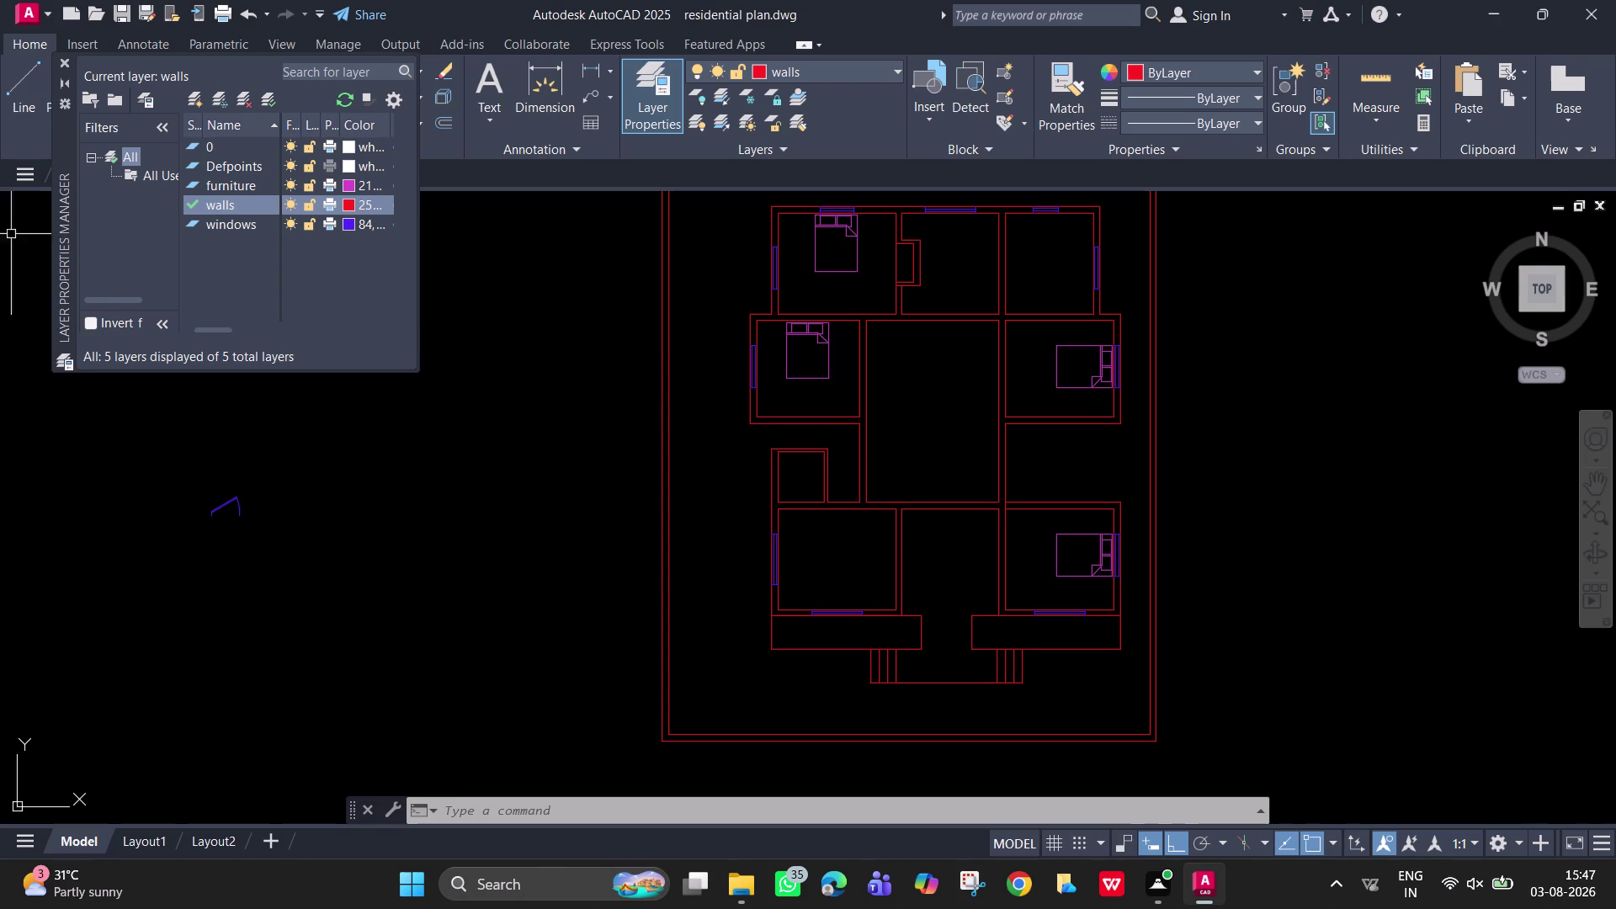
Zoom out, close the Layer Properties Manager, and pick the loose dining table block.
scroll(down, 3)
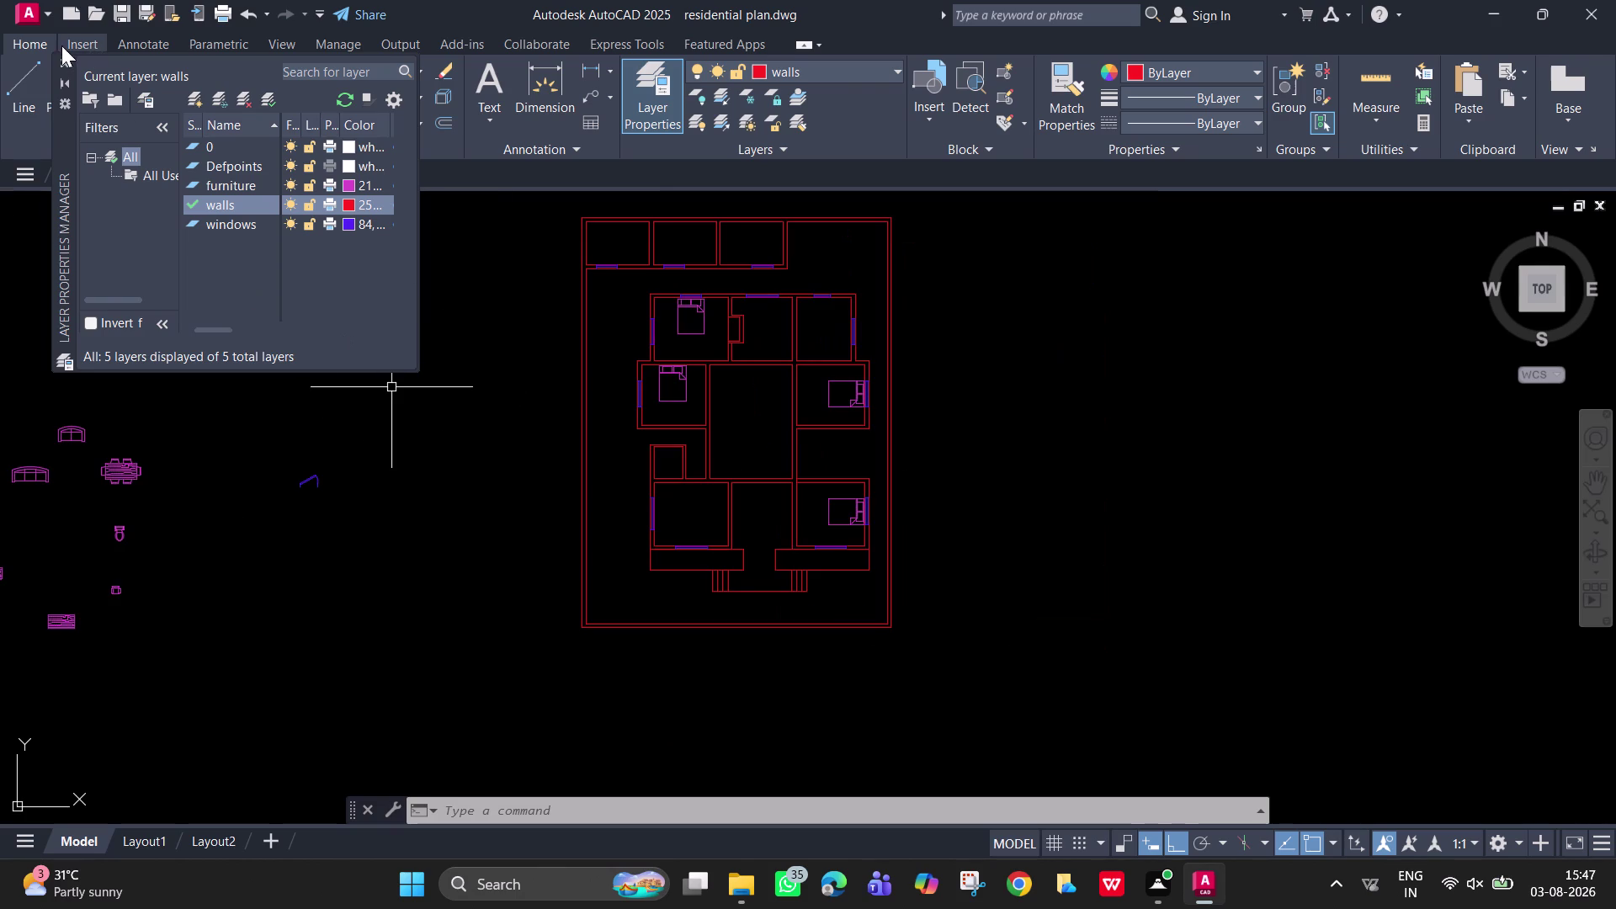
click(64, 62)
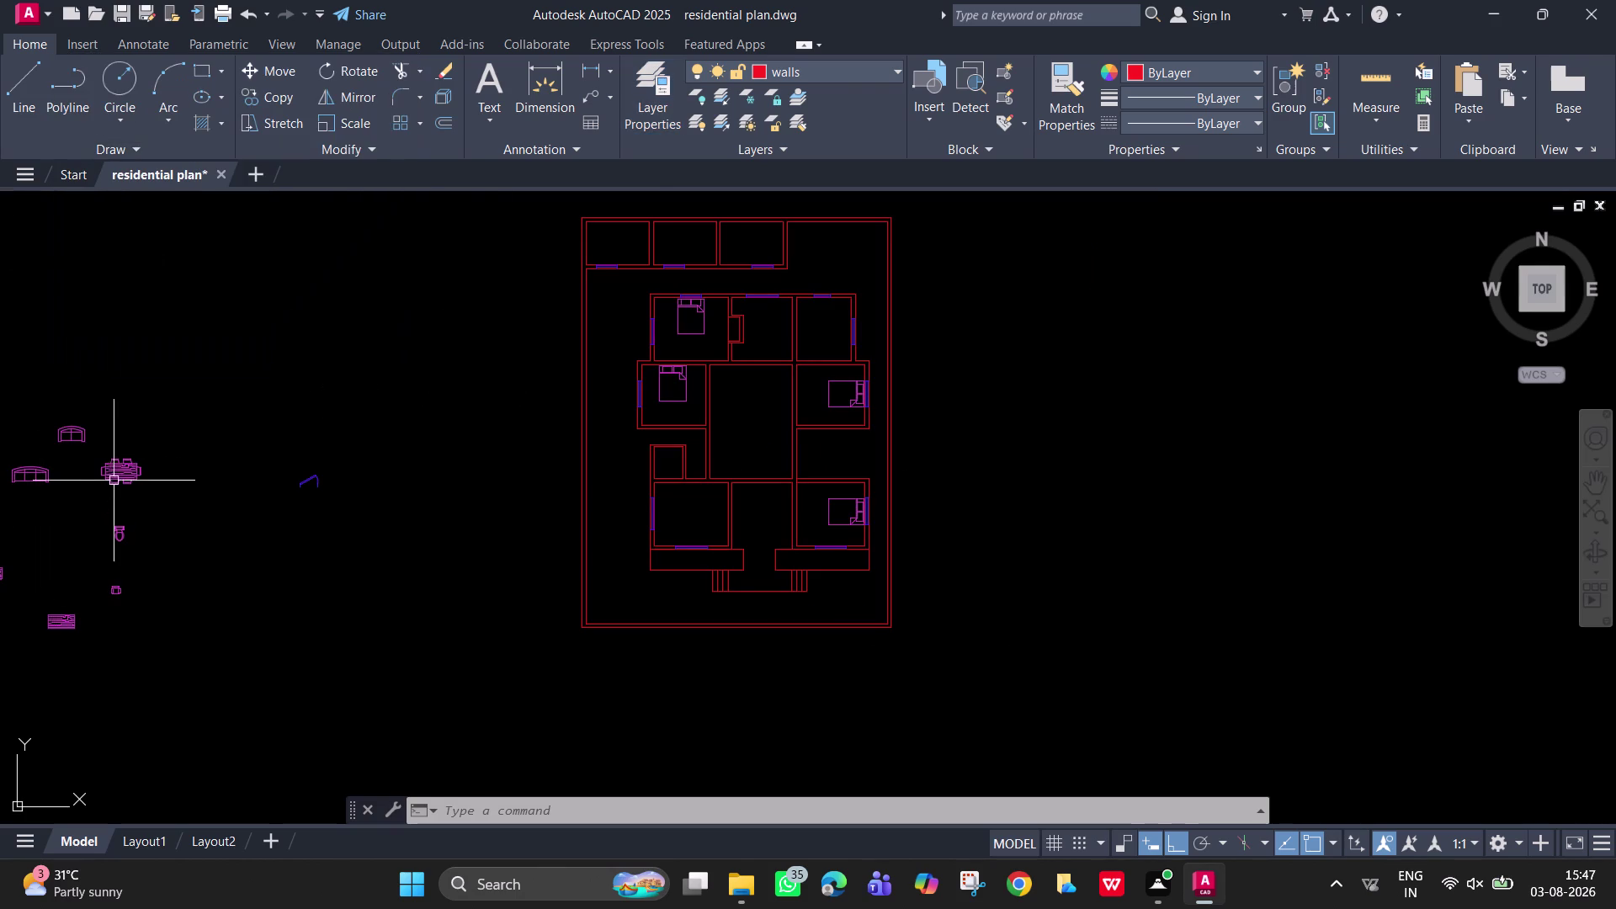
click(118, 481)
Move the dining table block into the upper middle room with Ortho turned off.
key(n)
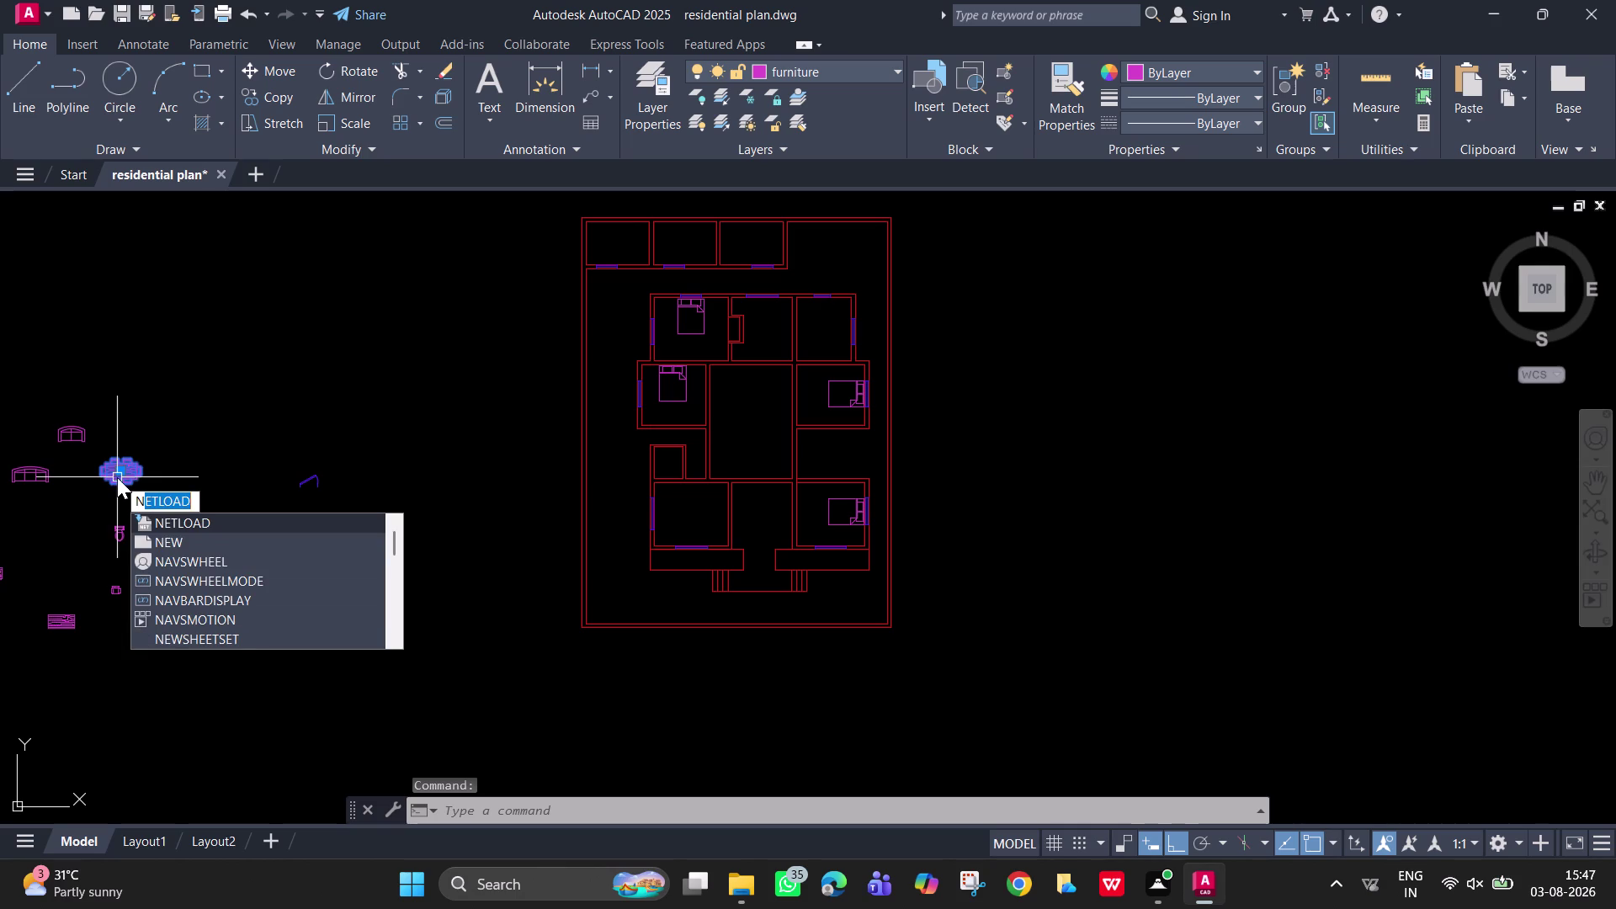
key(BackSpace)
key(BackSpace)
key(BackSpace)
text(m)
key(space)
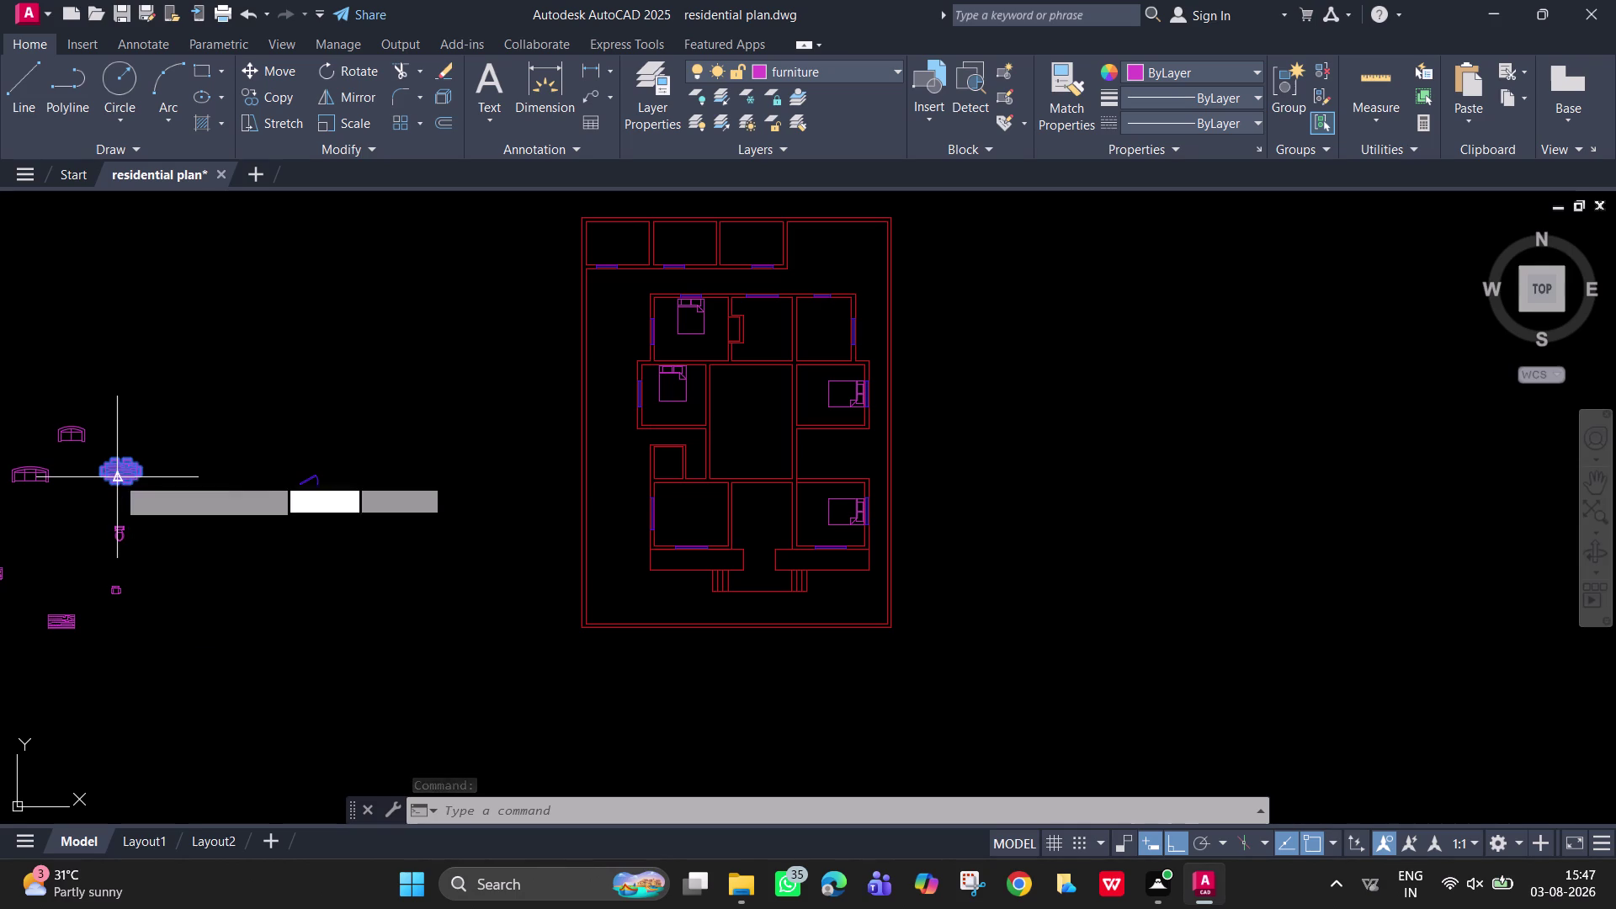
click(117, 478)
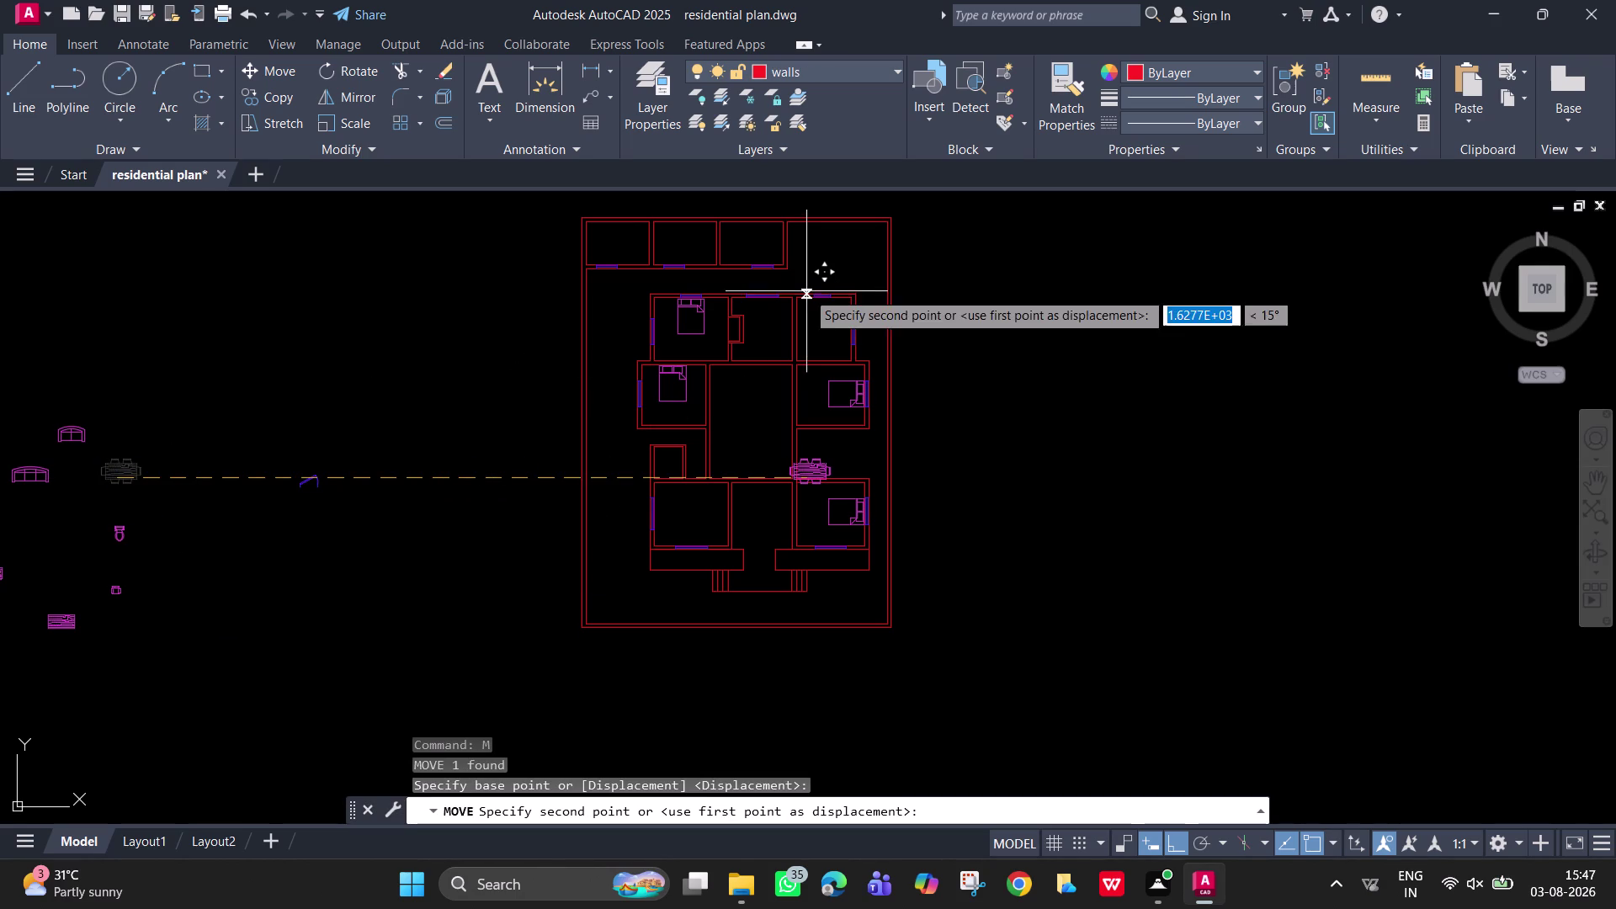
click(819, 479)
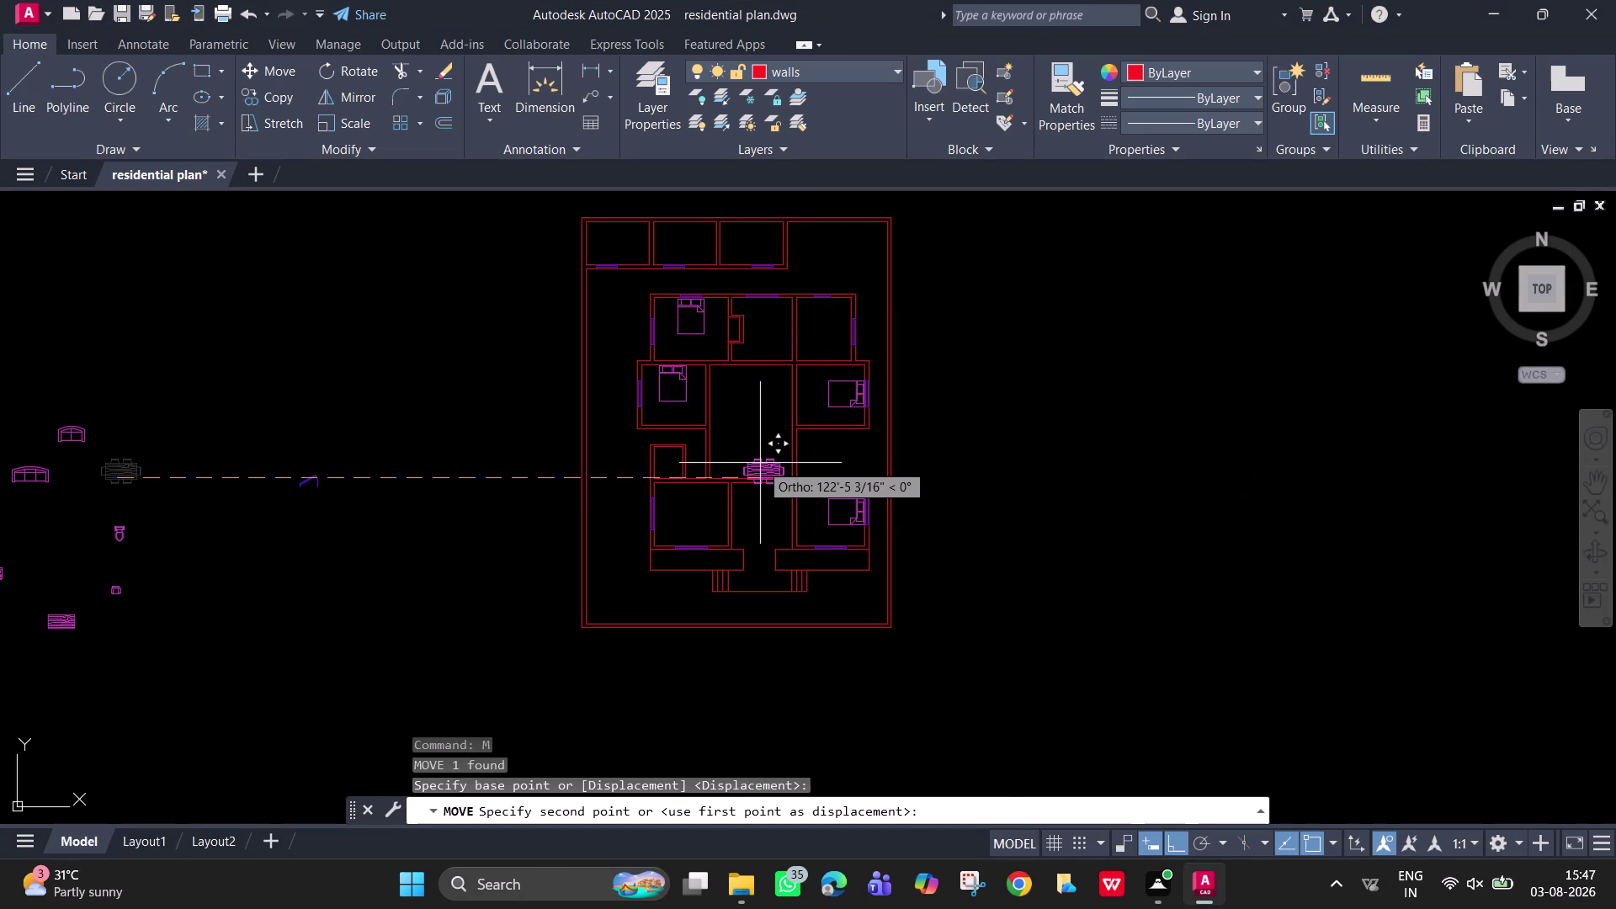
key(F8)
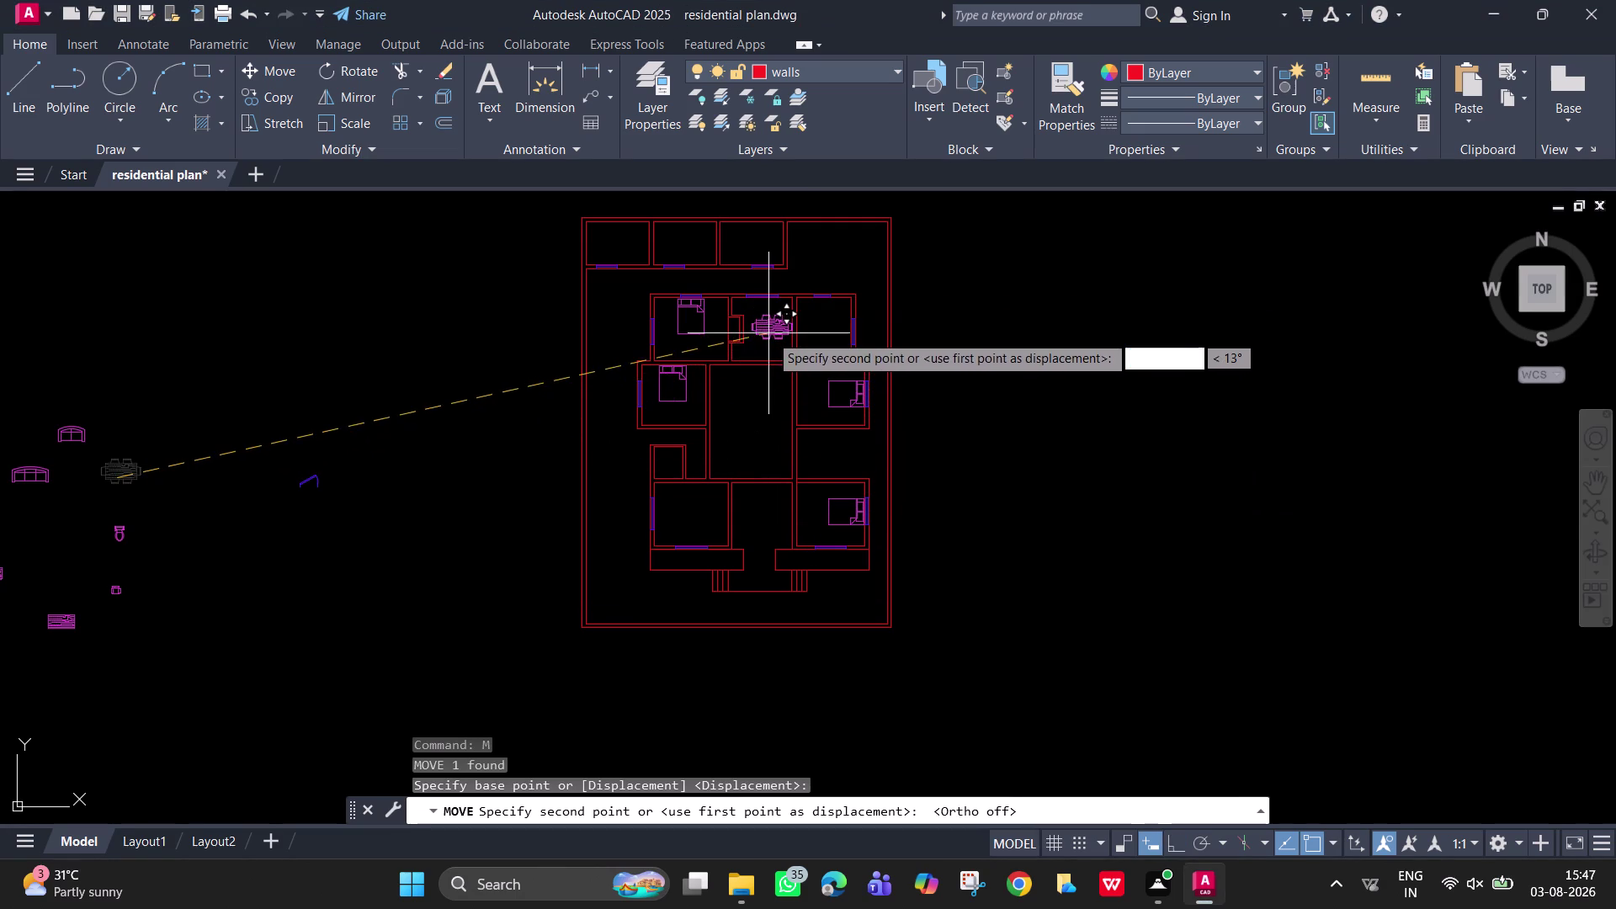
scroll(up, 3)
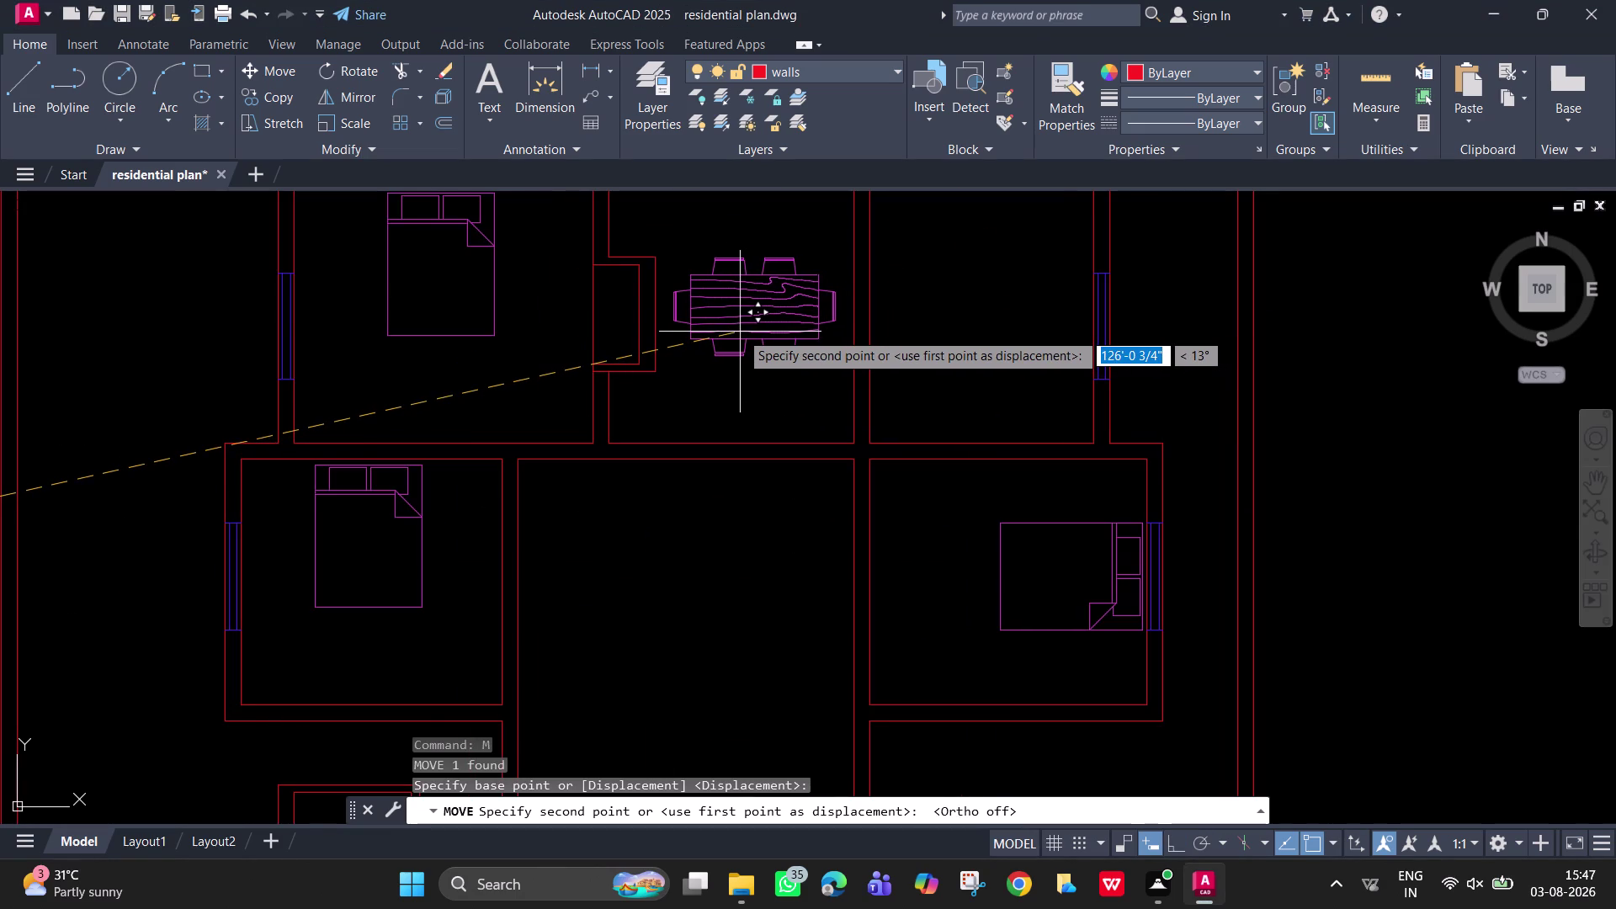
middle_drag(736, 303, 705, 401)
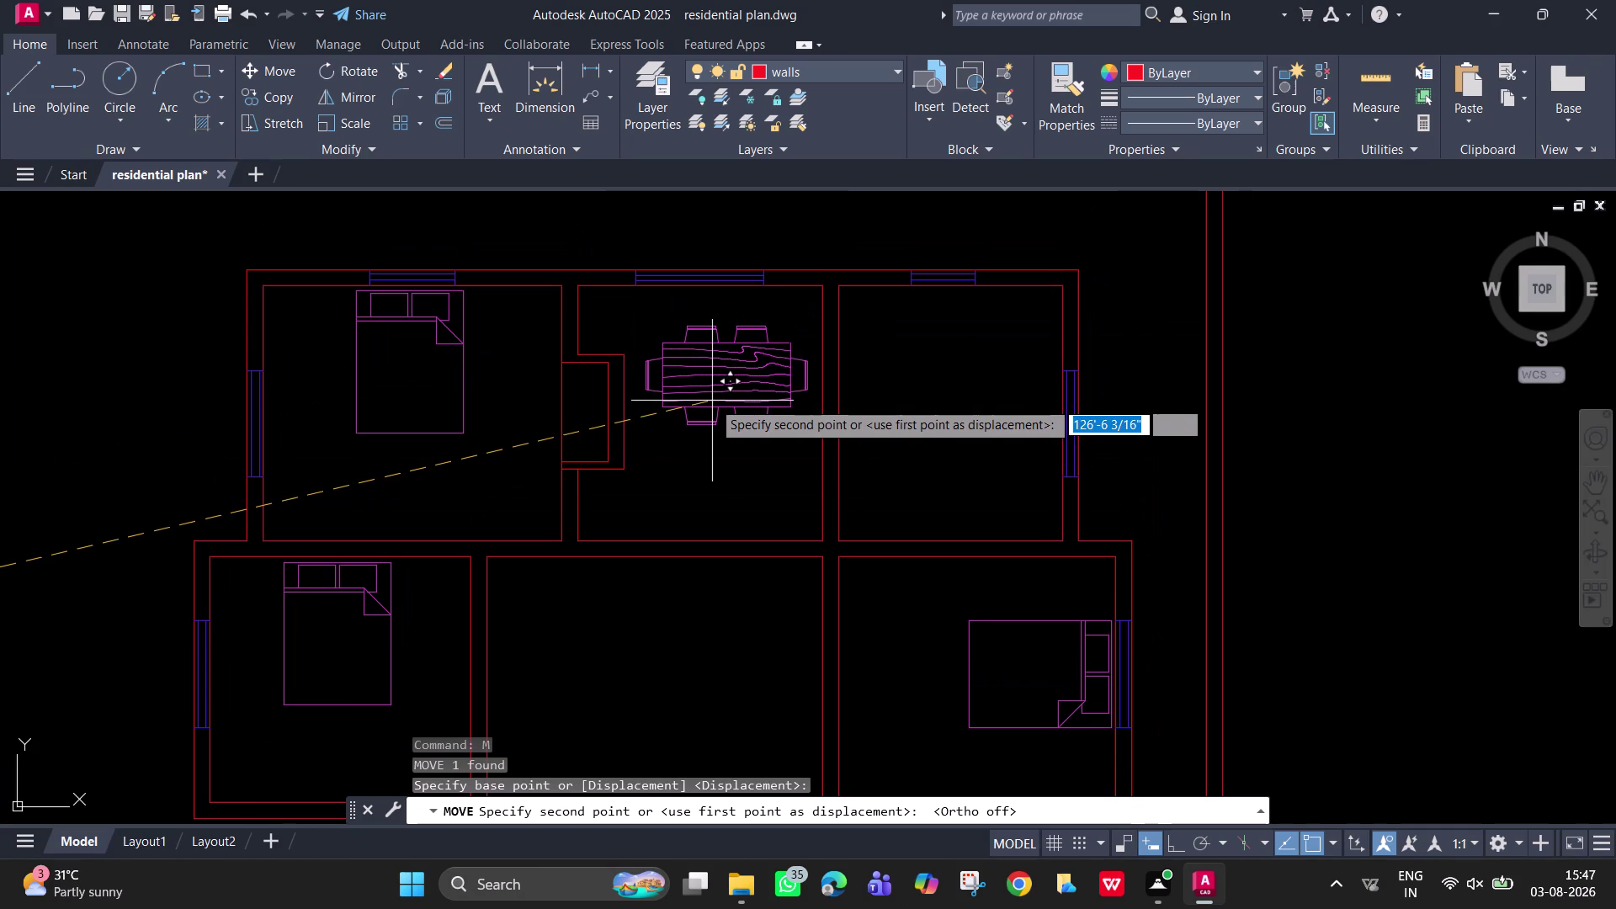
click(710, 397)
Start the SC scale command on the dining table.
key(s)
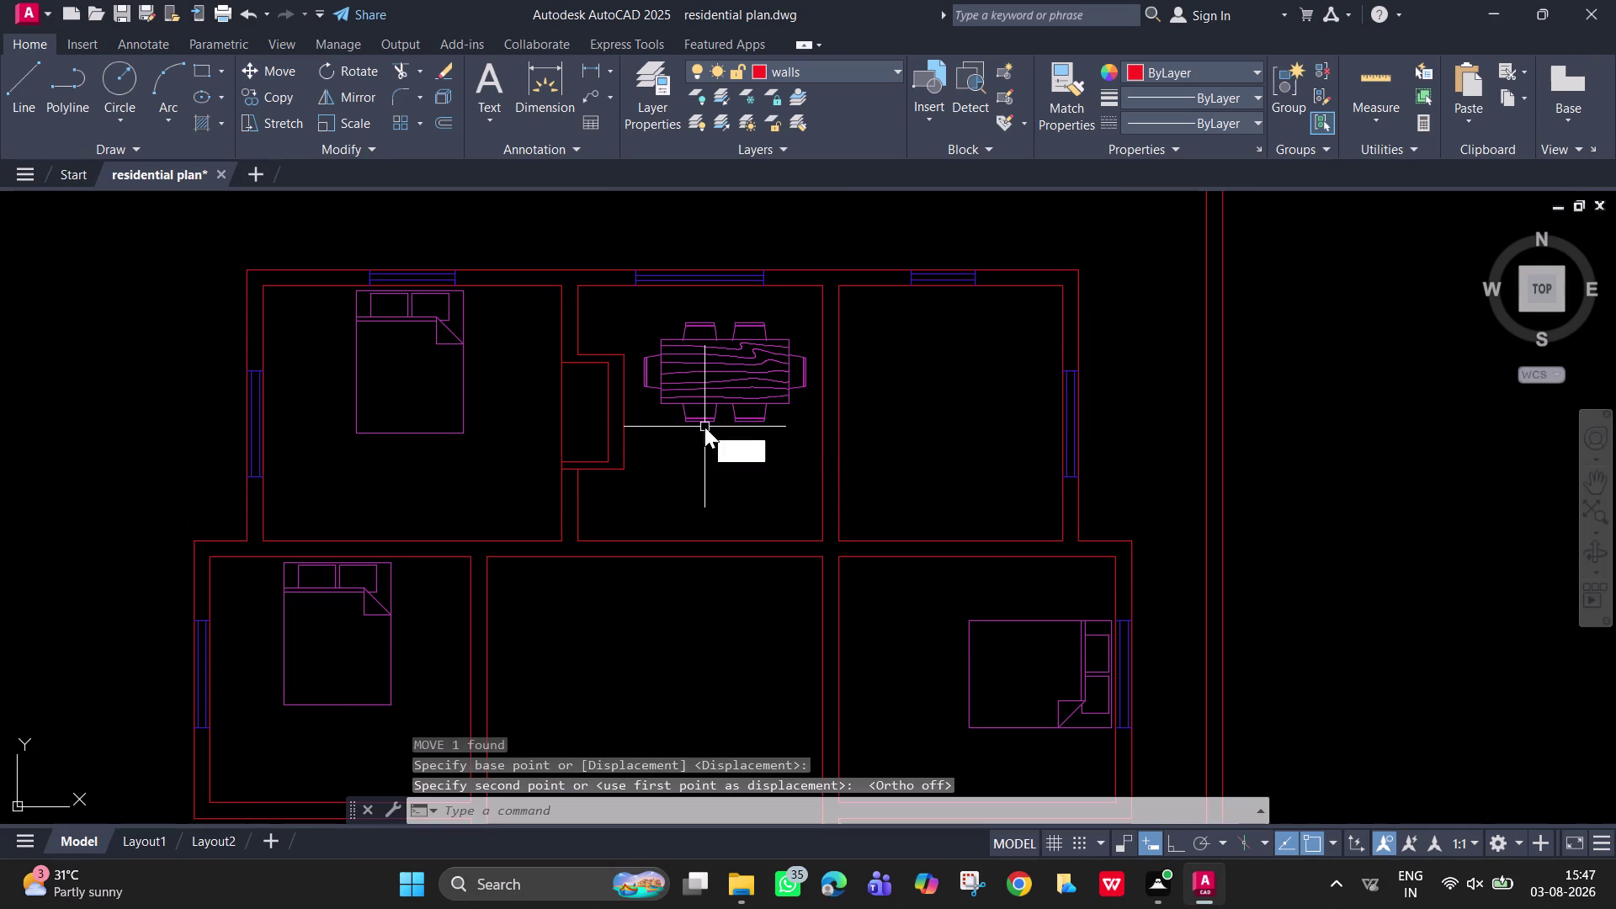
text(c)
key(space)
click(694, 395)
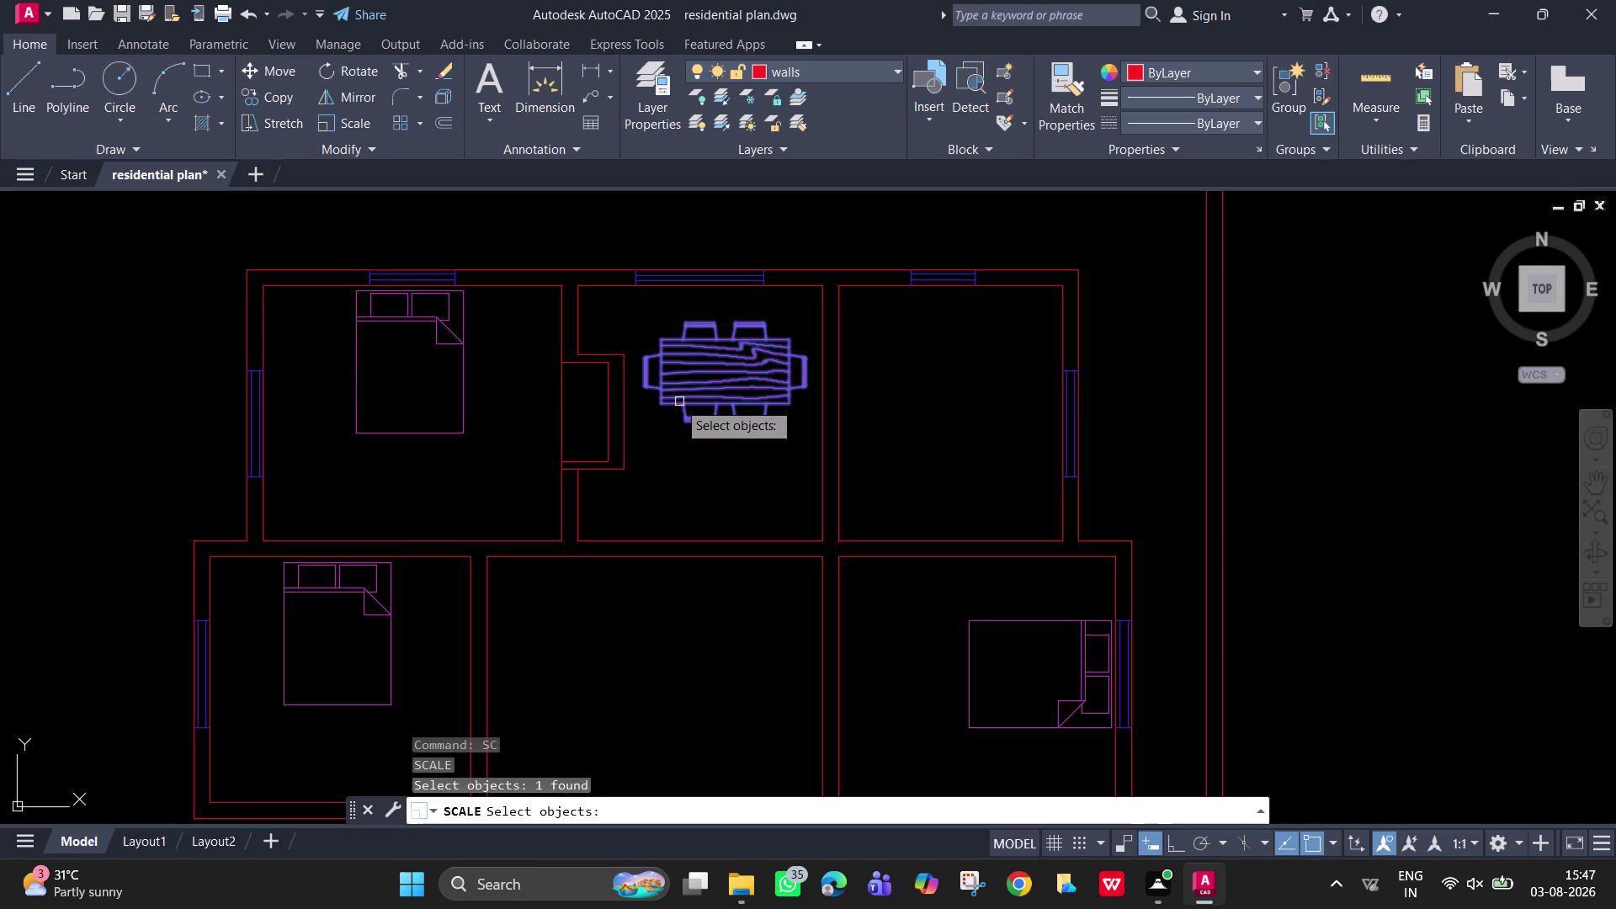
Scale the dining table down about its center.
key(space)
click(669, 407)
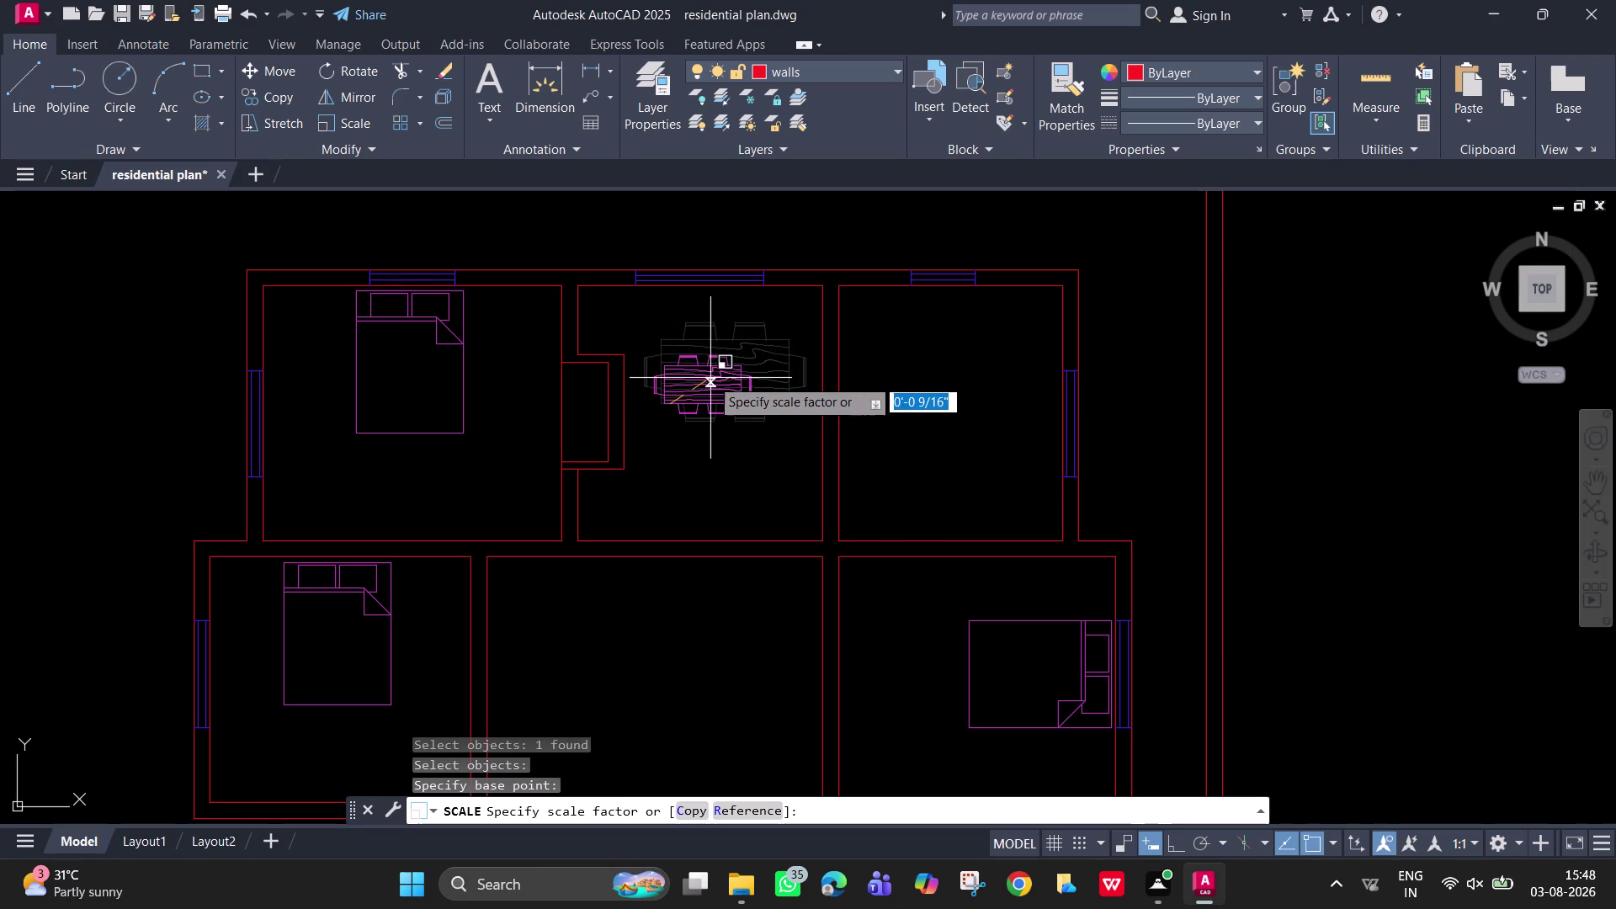
click(727, 378)
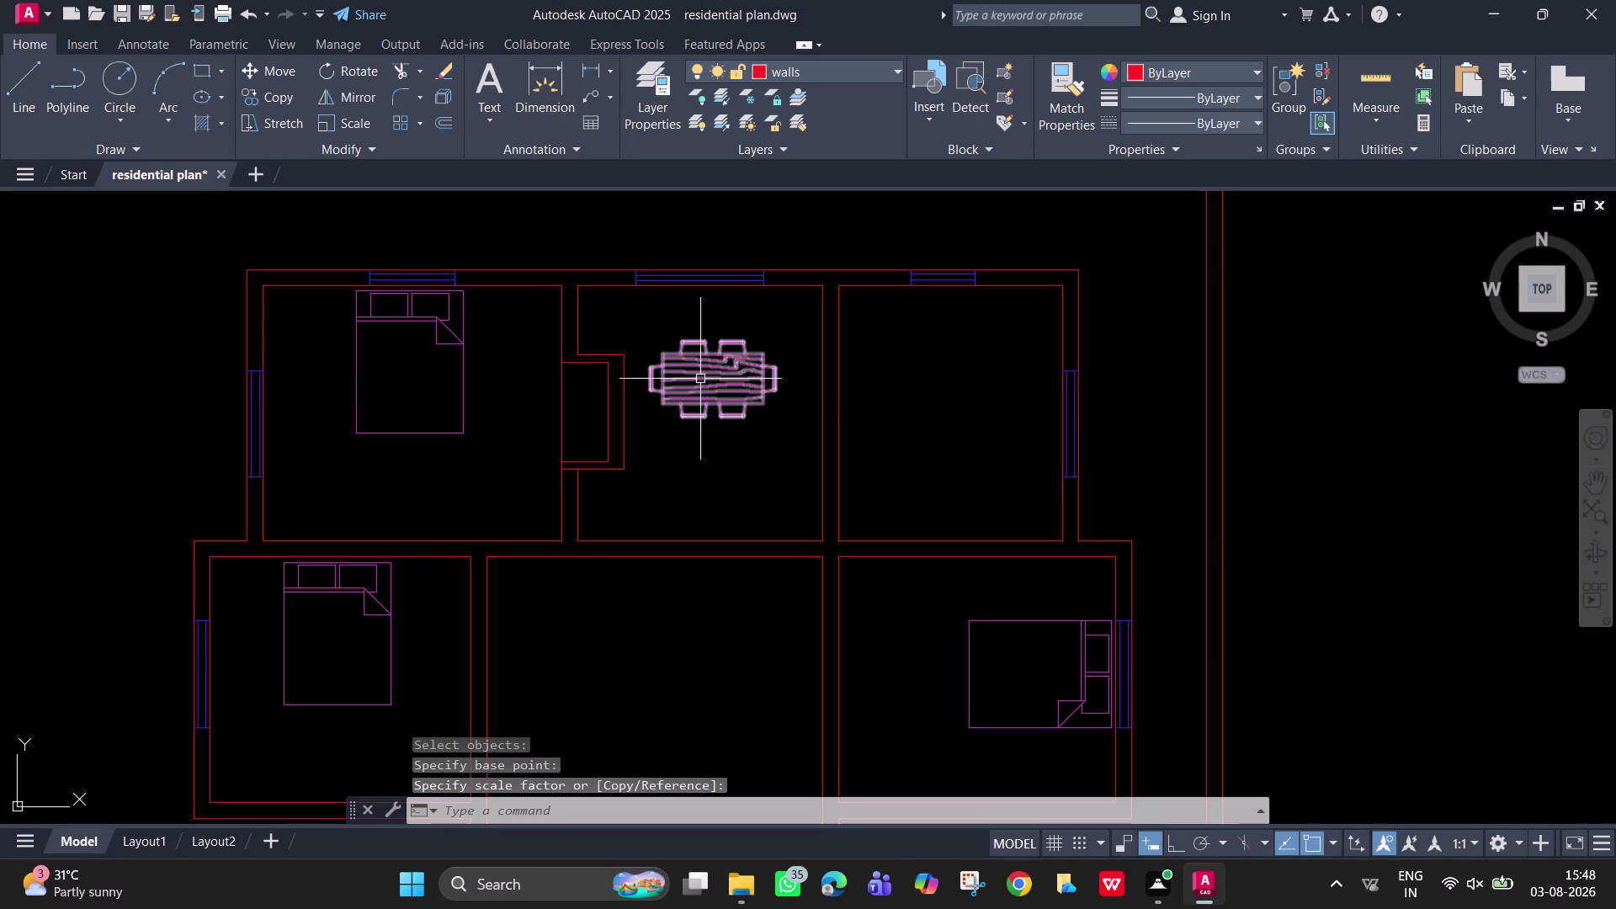
Move the resized table to its final spot, then pan toward the loose furniture.
click(702, 378)
text(m)
key(space)
click(702, 379)
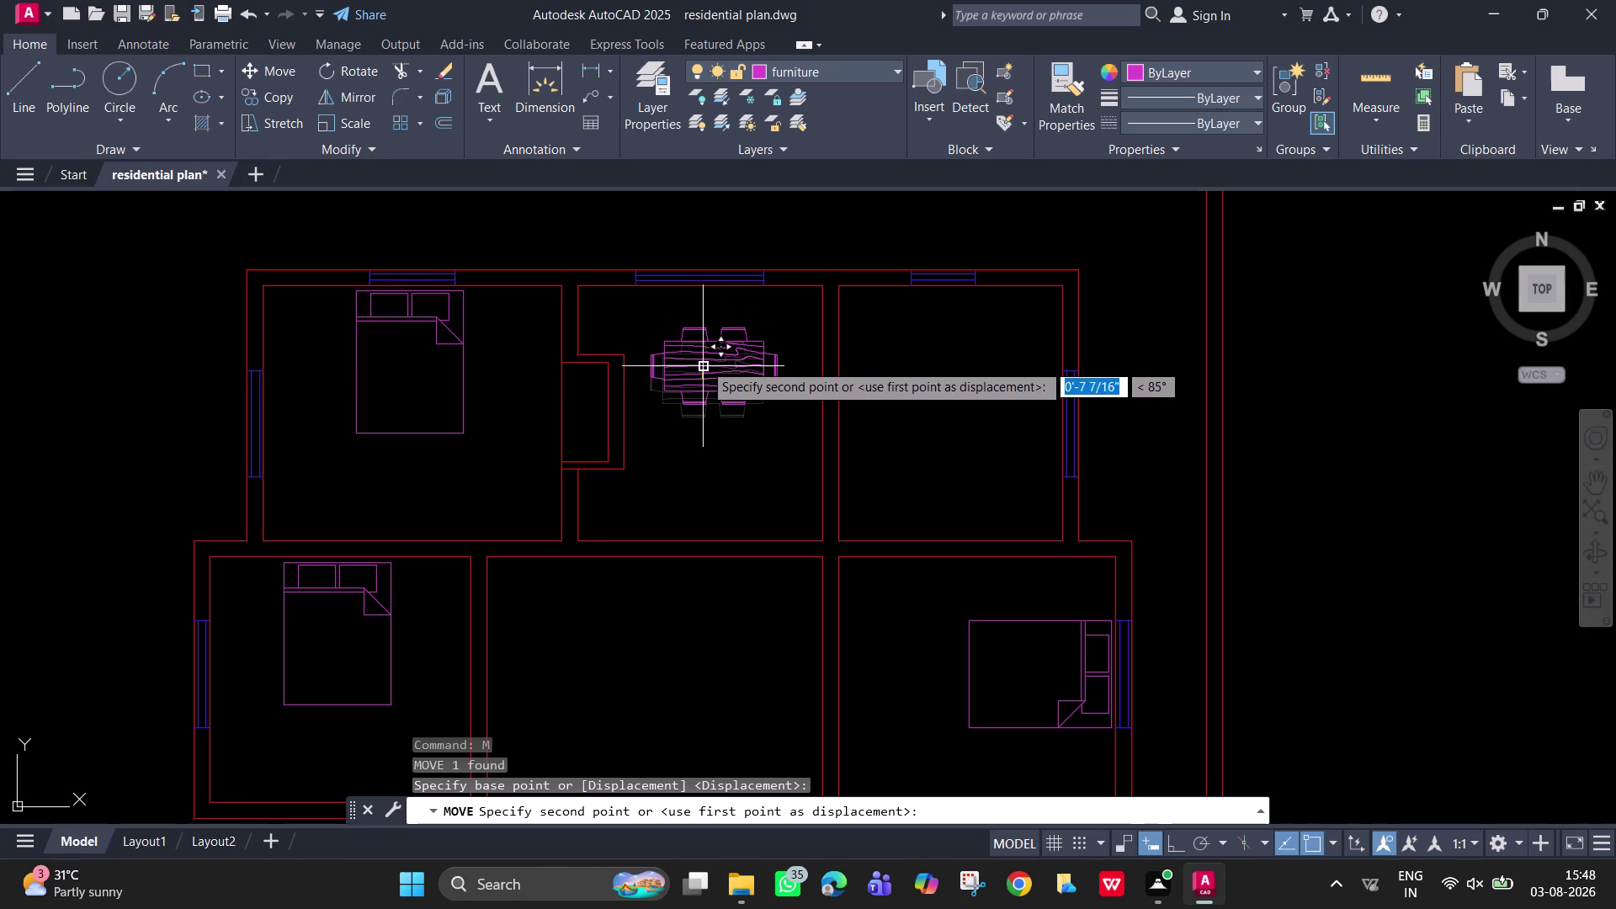
click(704, 362)
scroll(down, 3)
middle_drag(685, 476, 678, 349)
scroll(down, 3)
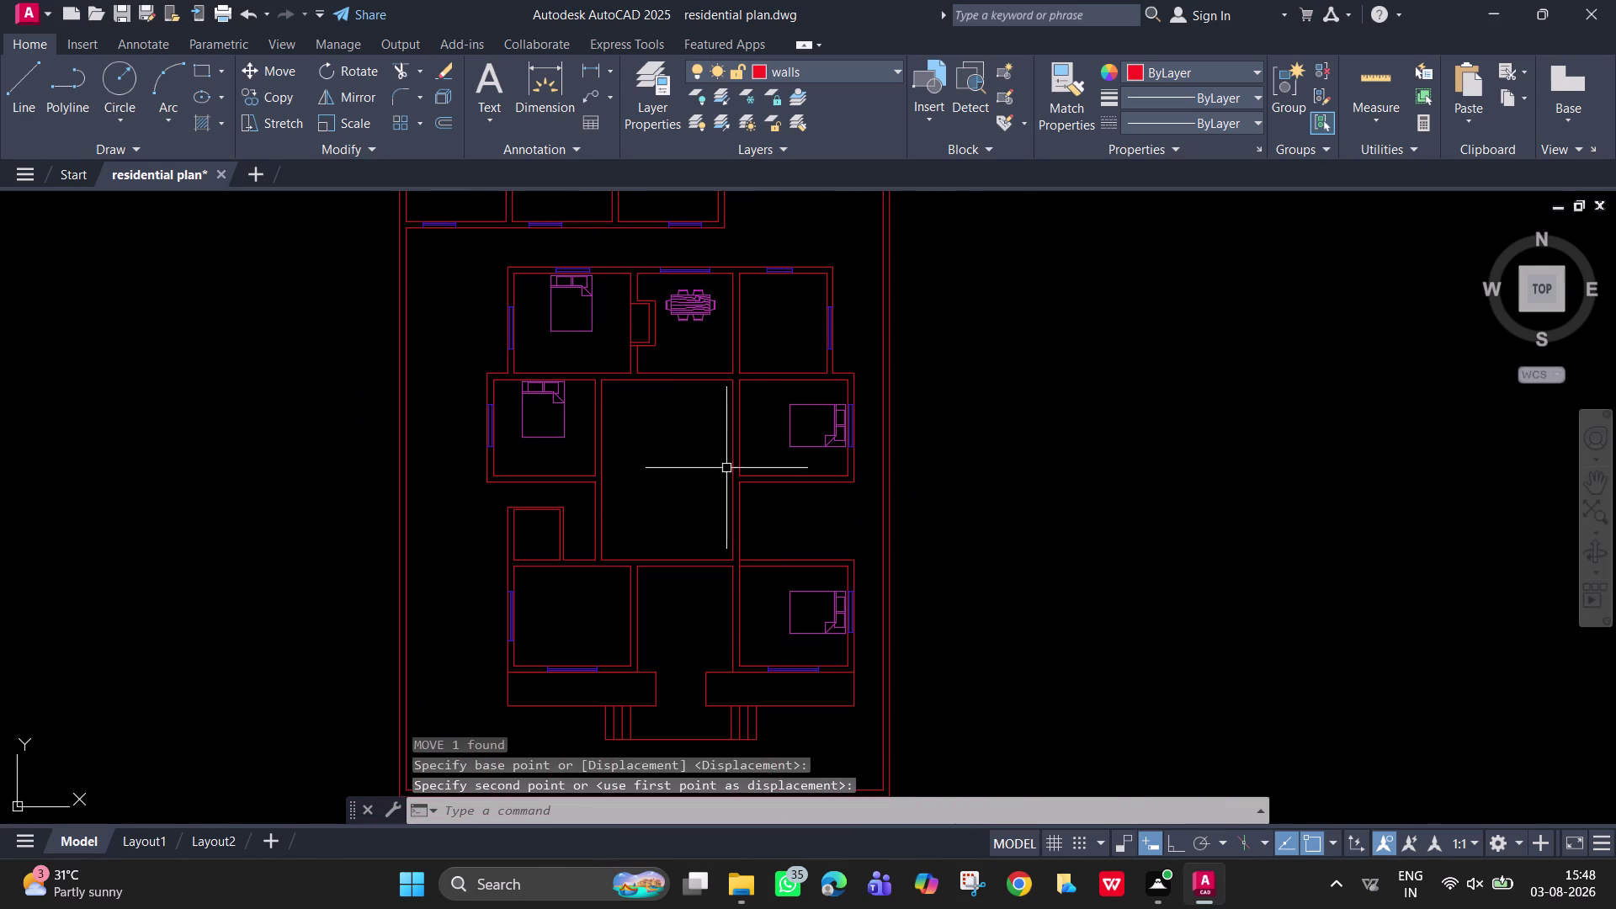
key(Escape)
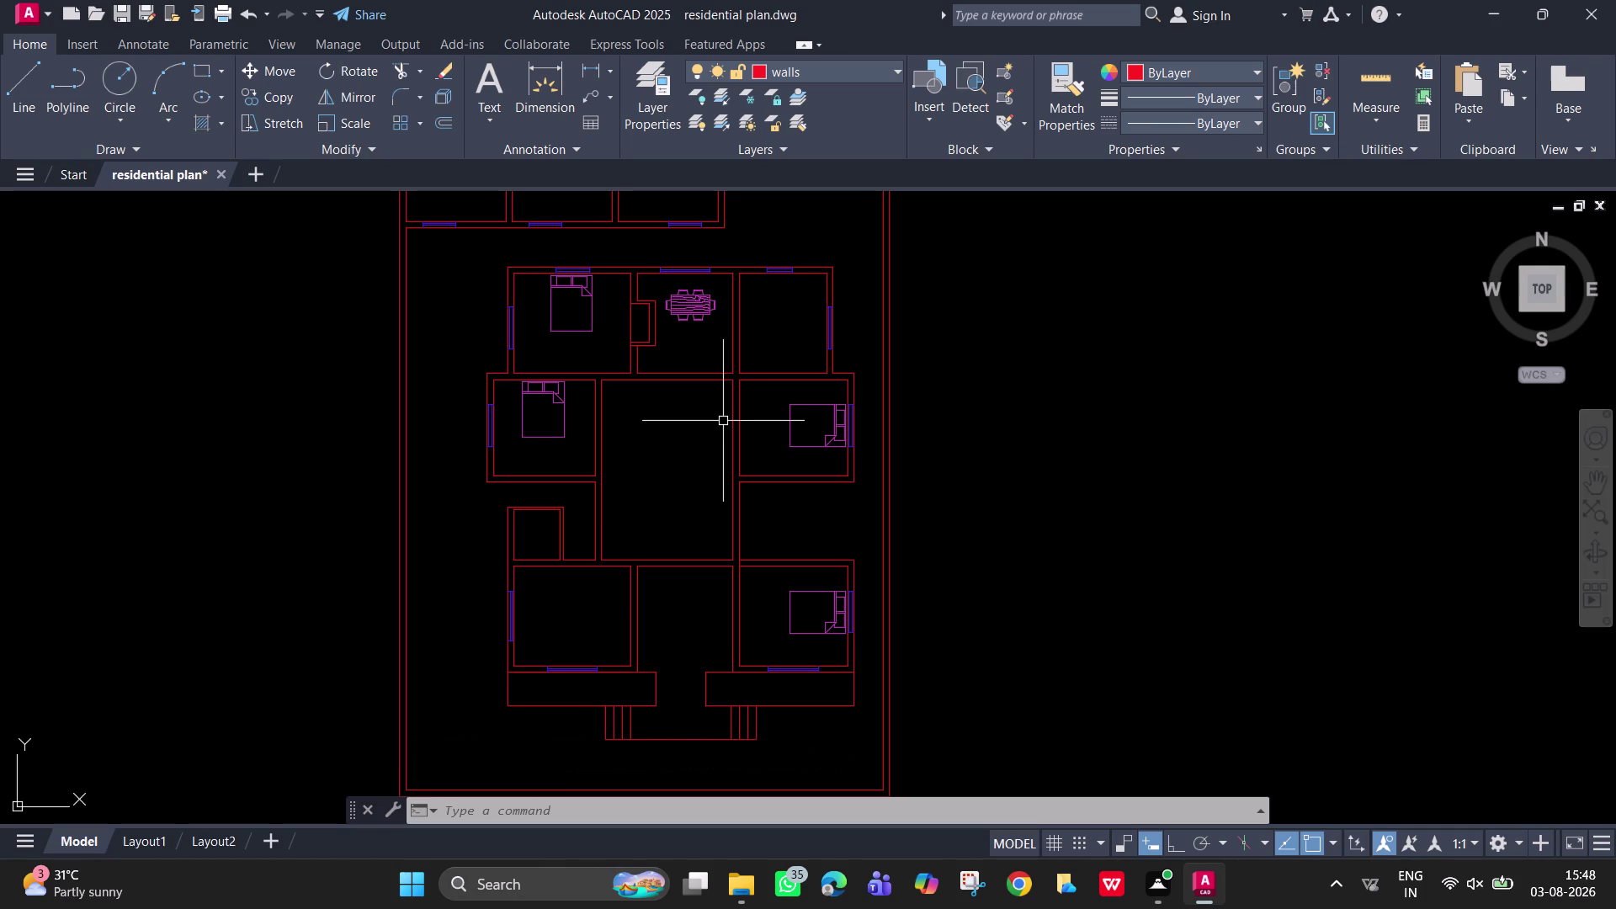
middle_drag(659, 425, 1186, 467)
scroll(down, 3)
middle_drag(299, 706, 363, 596)
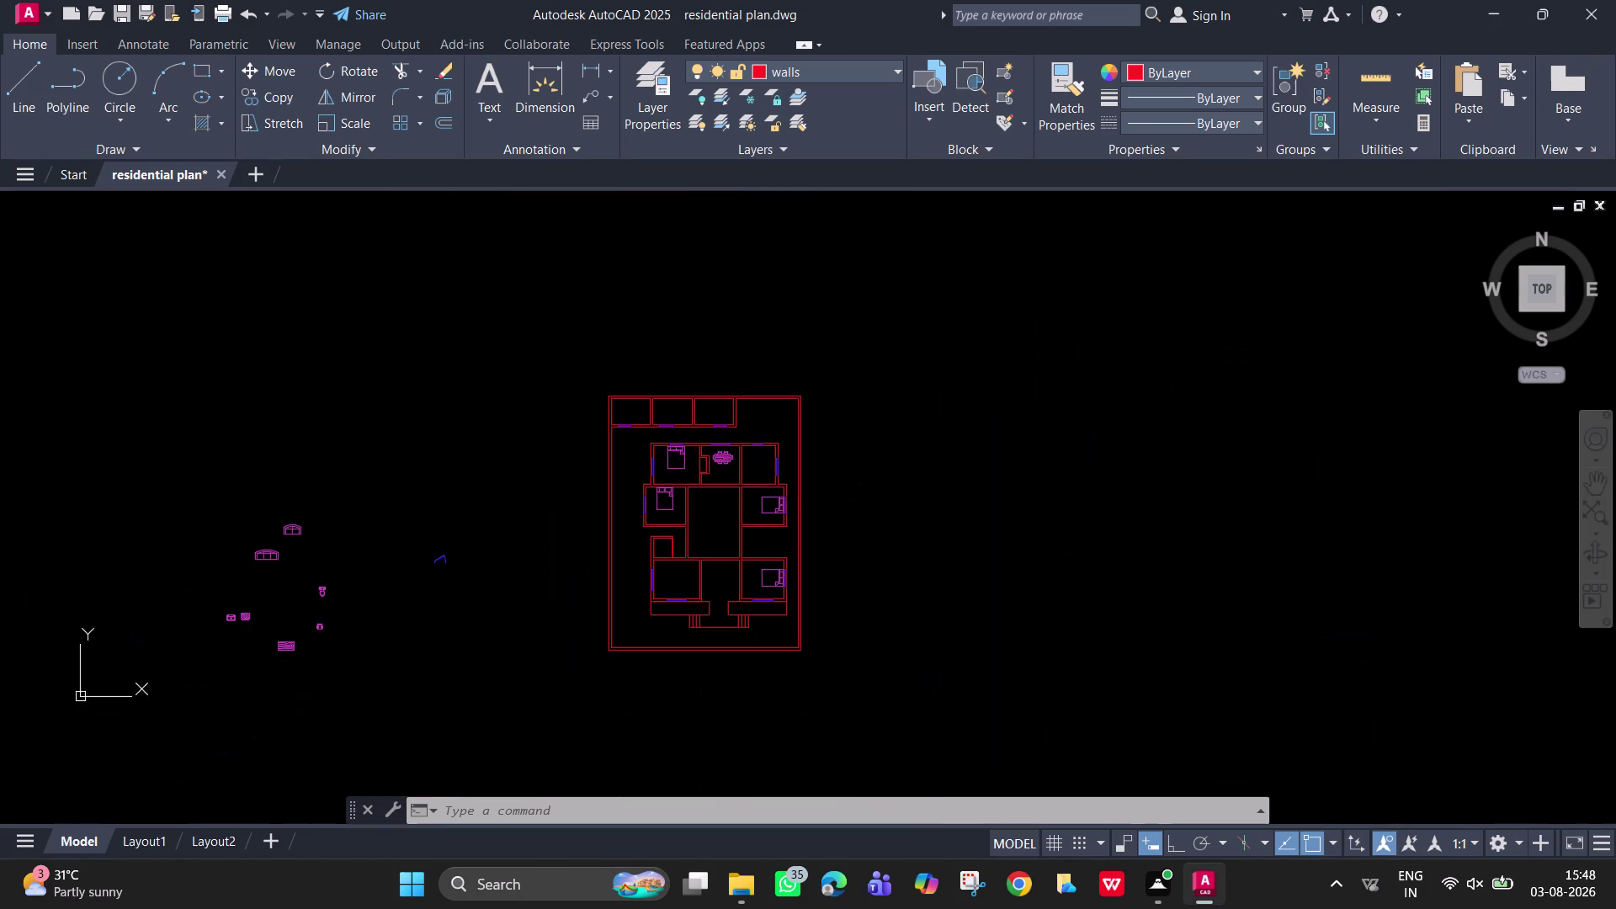
Window-select the curved-back sofa block among the loose furniture.
scroll(up, 3)
drag(289, 586, 273, 565)
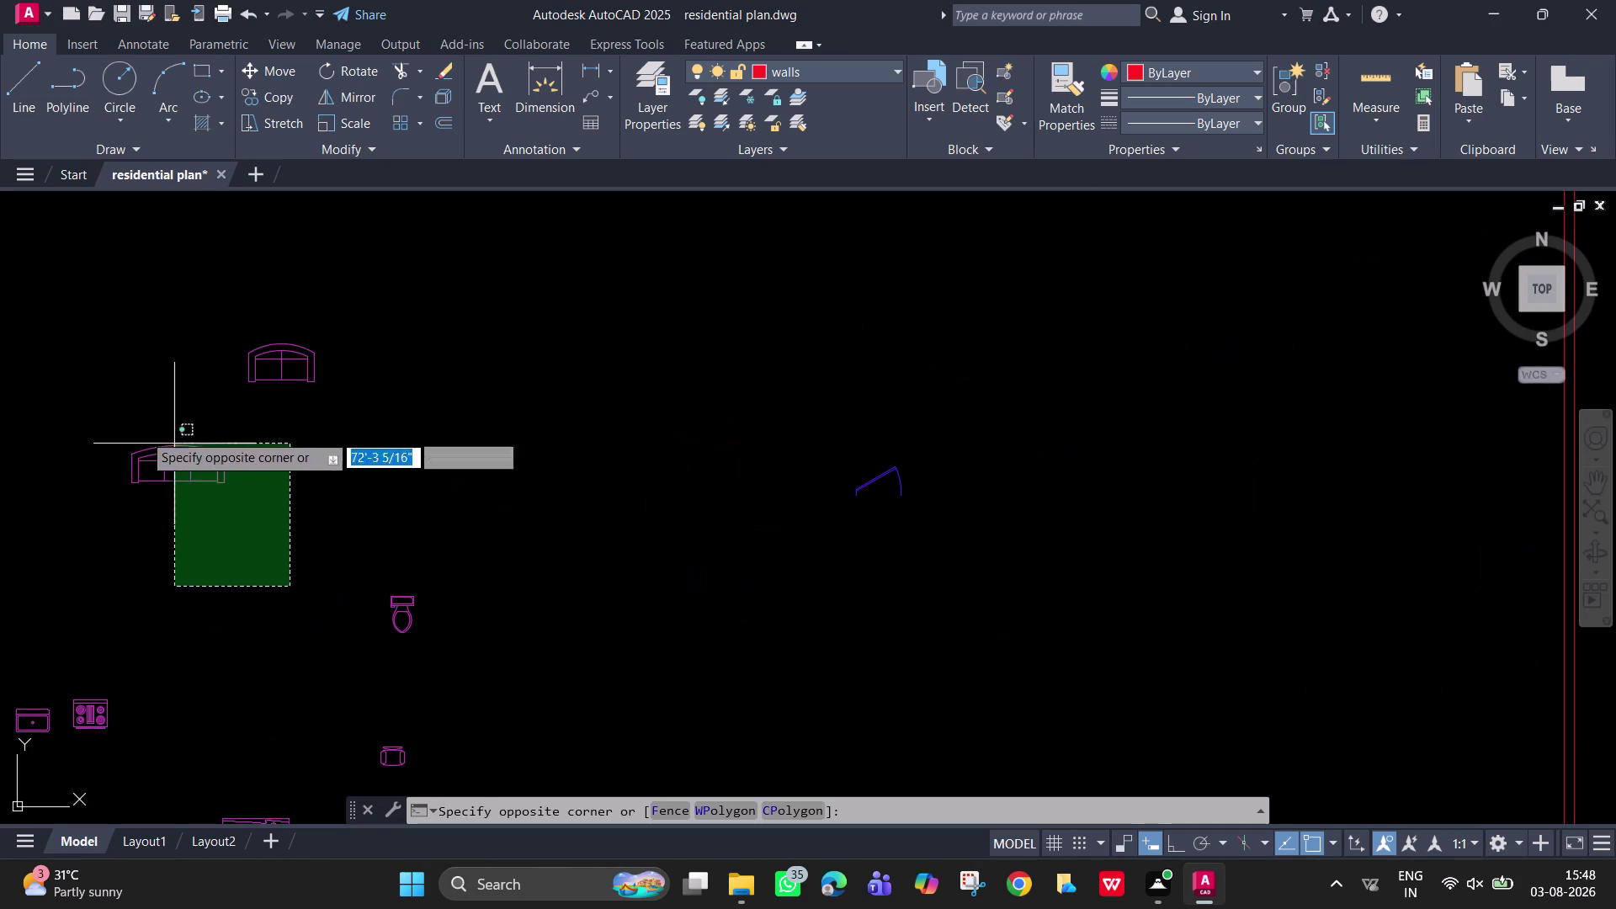
click(95, 424)
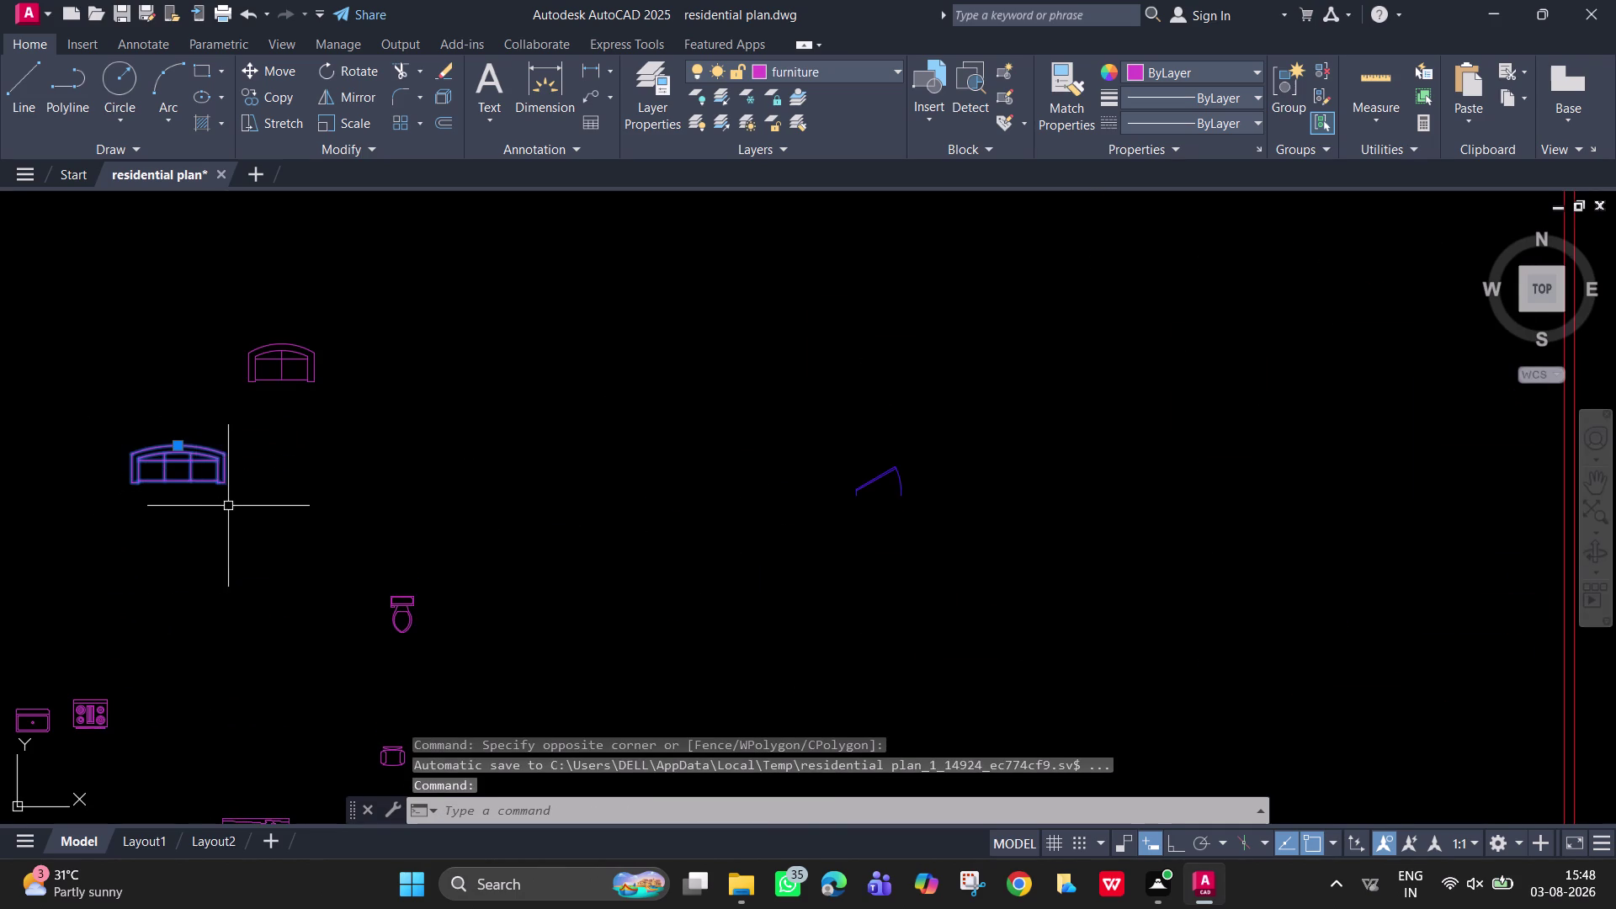
drag(228, 506, 217, 483)
click(113, 403)
Move the sofa to the top of the central living room and turn Ortho back on.
key(m)
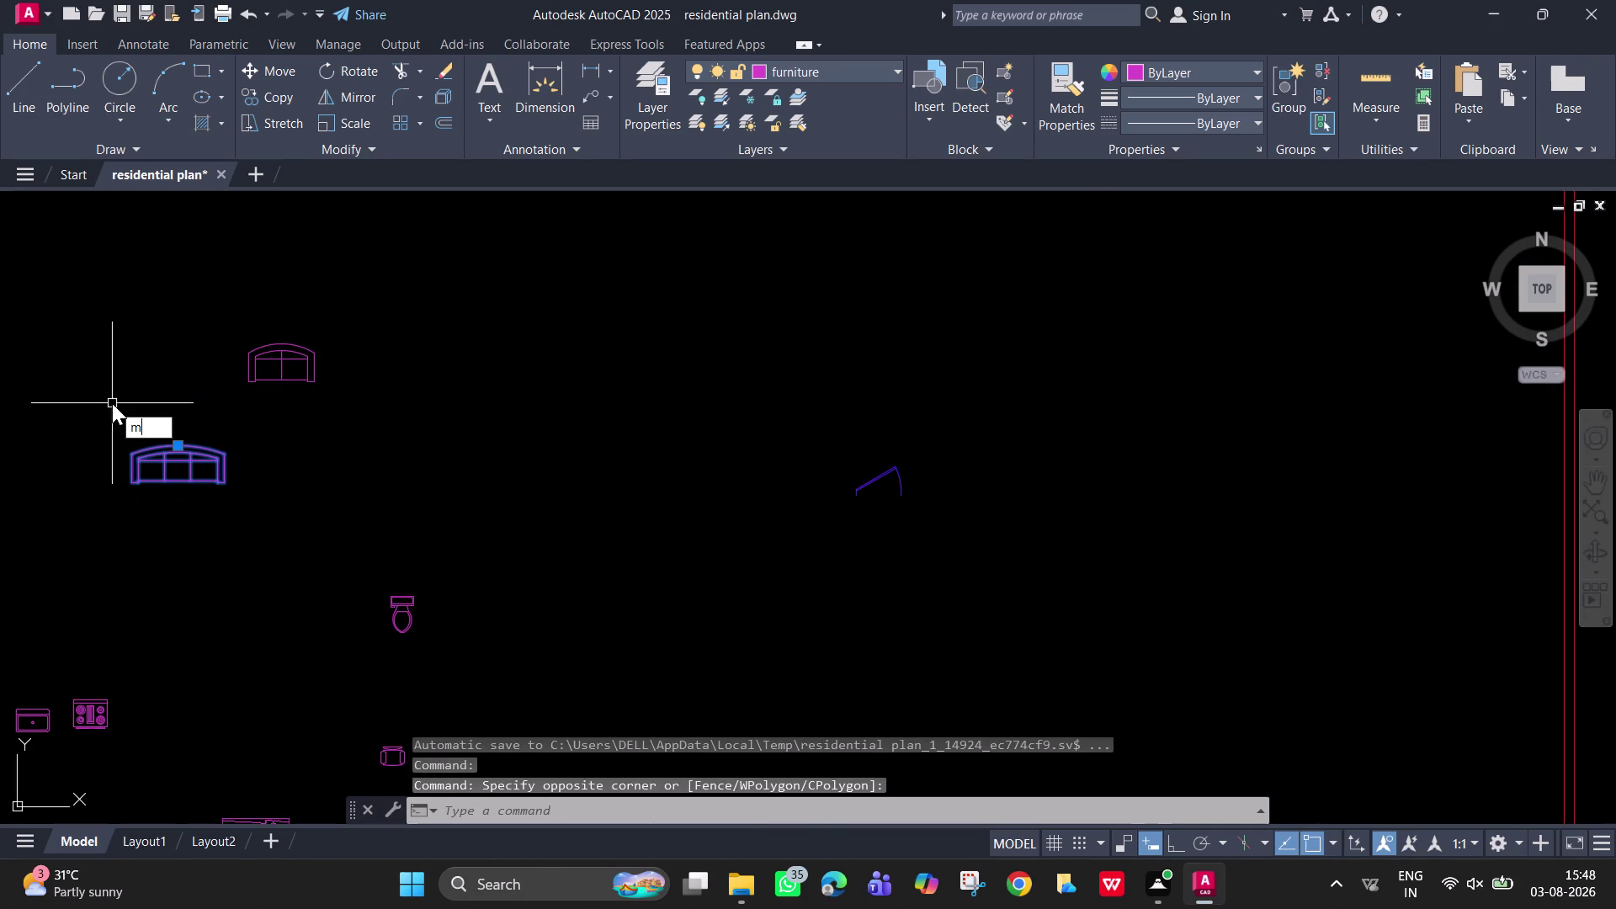
key(space)
drag(185, 474, 202, 468)
scroll(down, 3)
middle_drag(1161, 511, 450, 351)
scroll(up, 3)
middle_drag(736, 381, 699, 490)
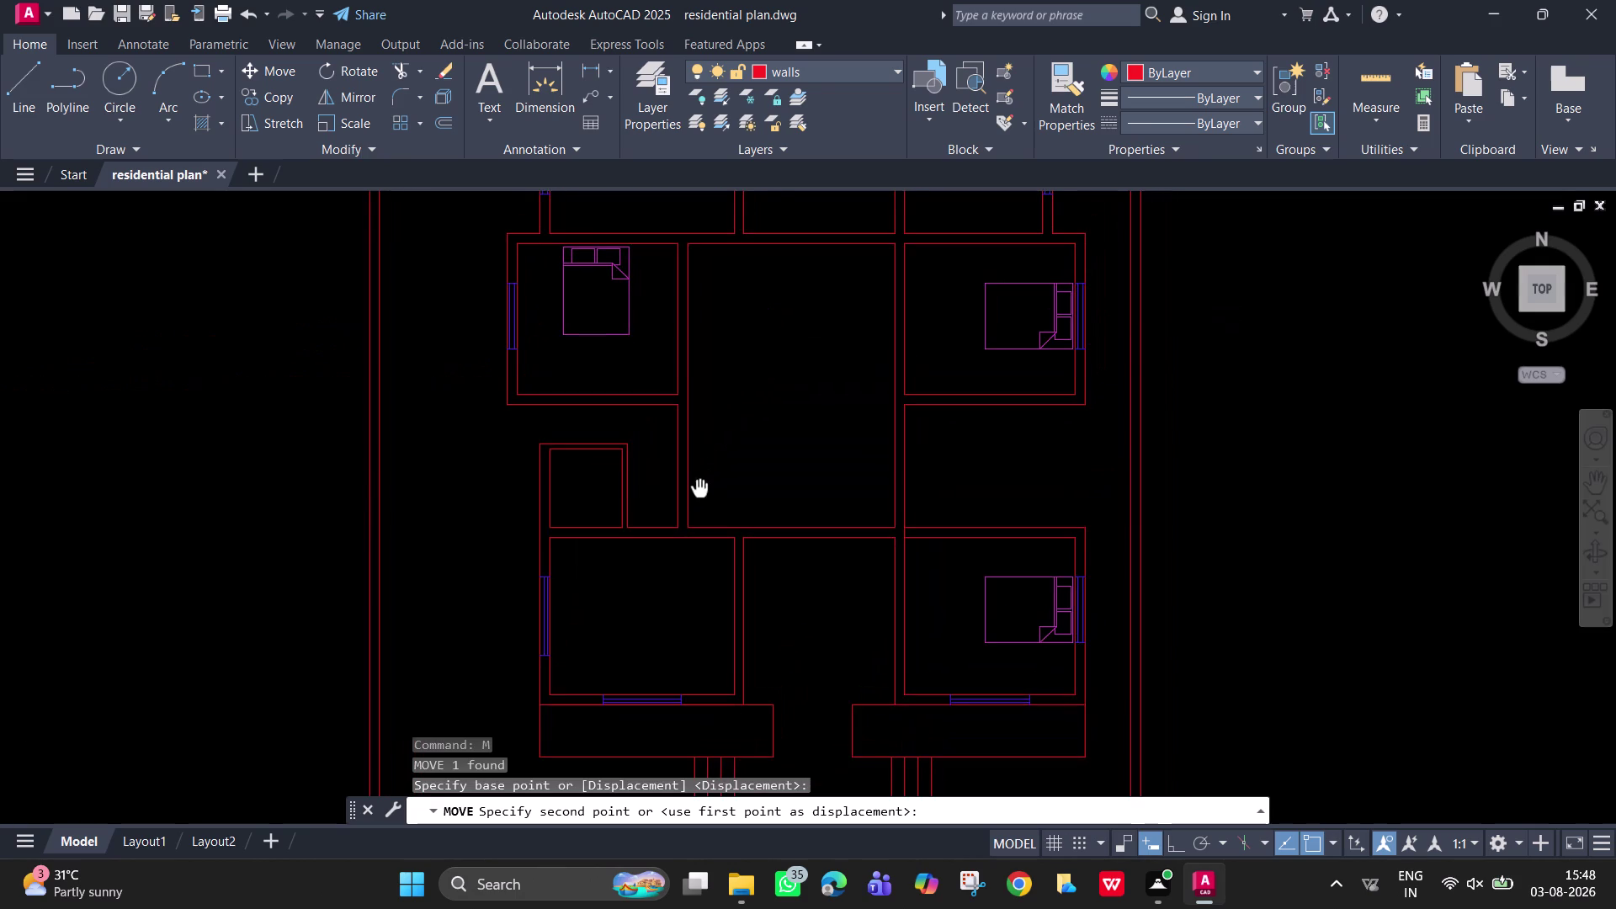
middle_drag(699, 489, 699, 498)
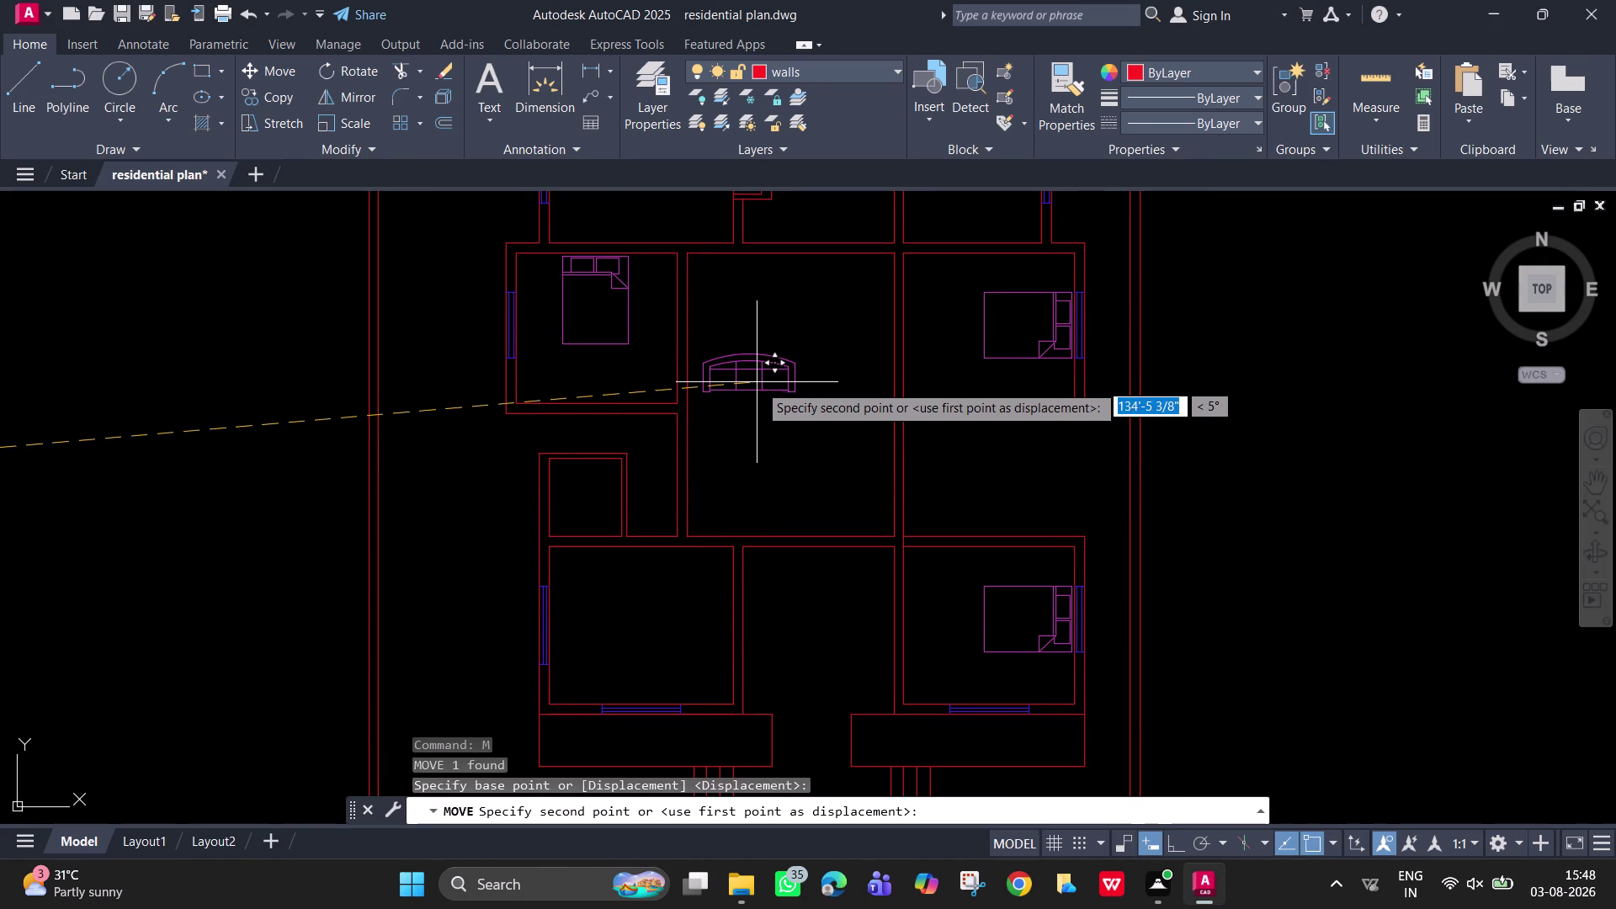
click(751, 412)
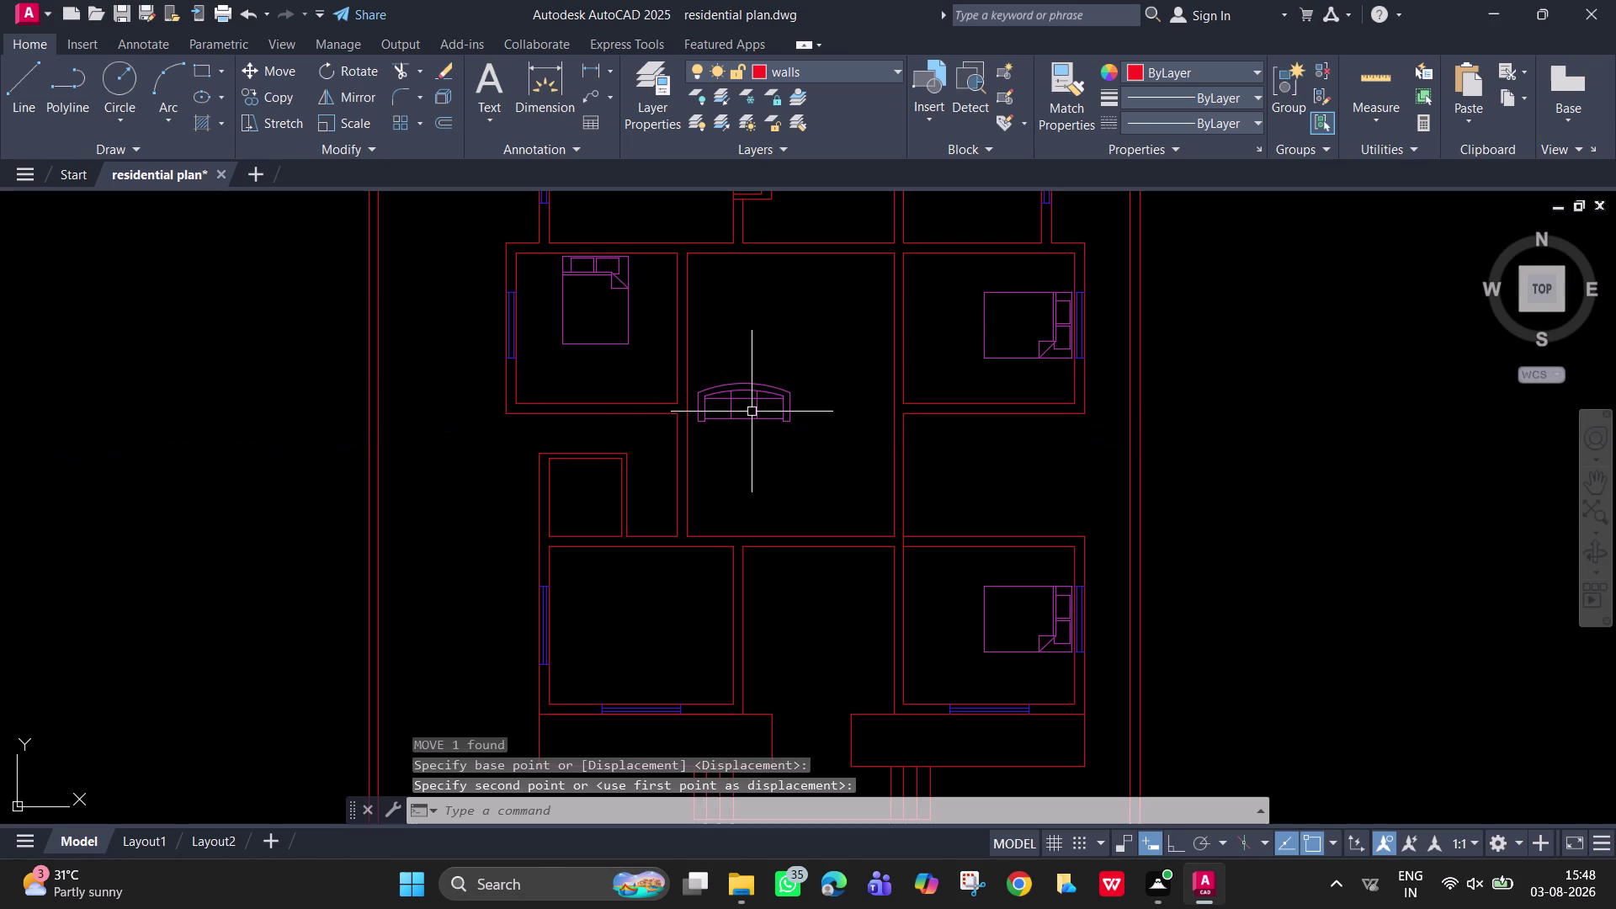
key(F8)
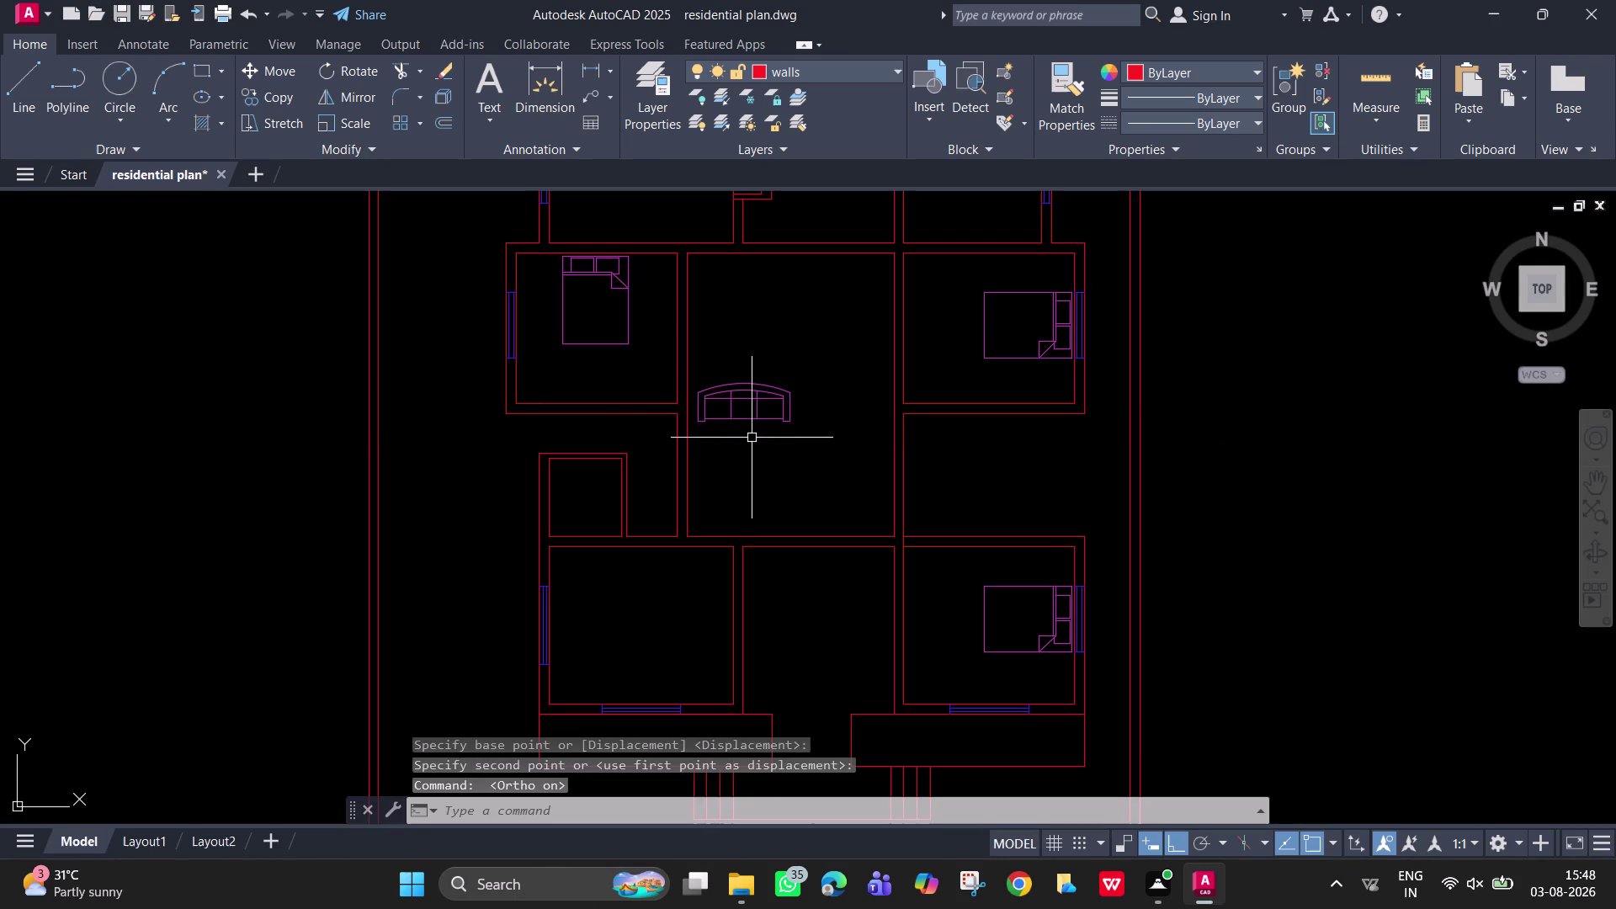
Rotate the sofa in the living room using the RO command.
click(752, 421)
text(r)
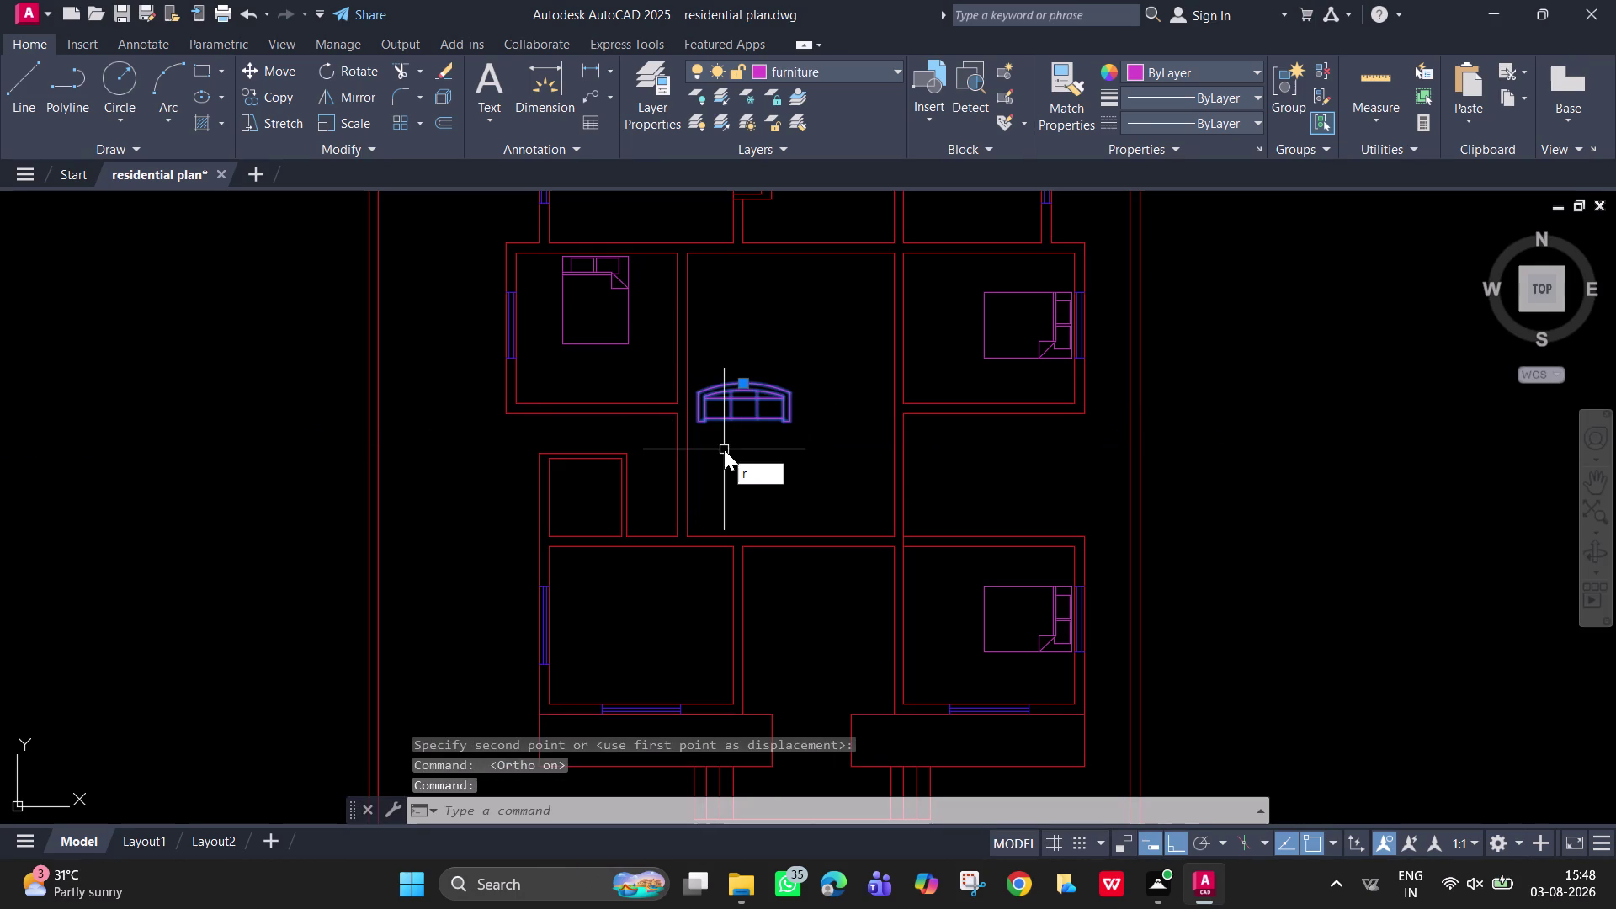
text(o)
key(space)
click(790, 421)
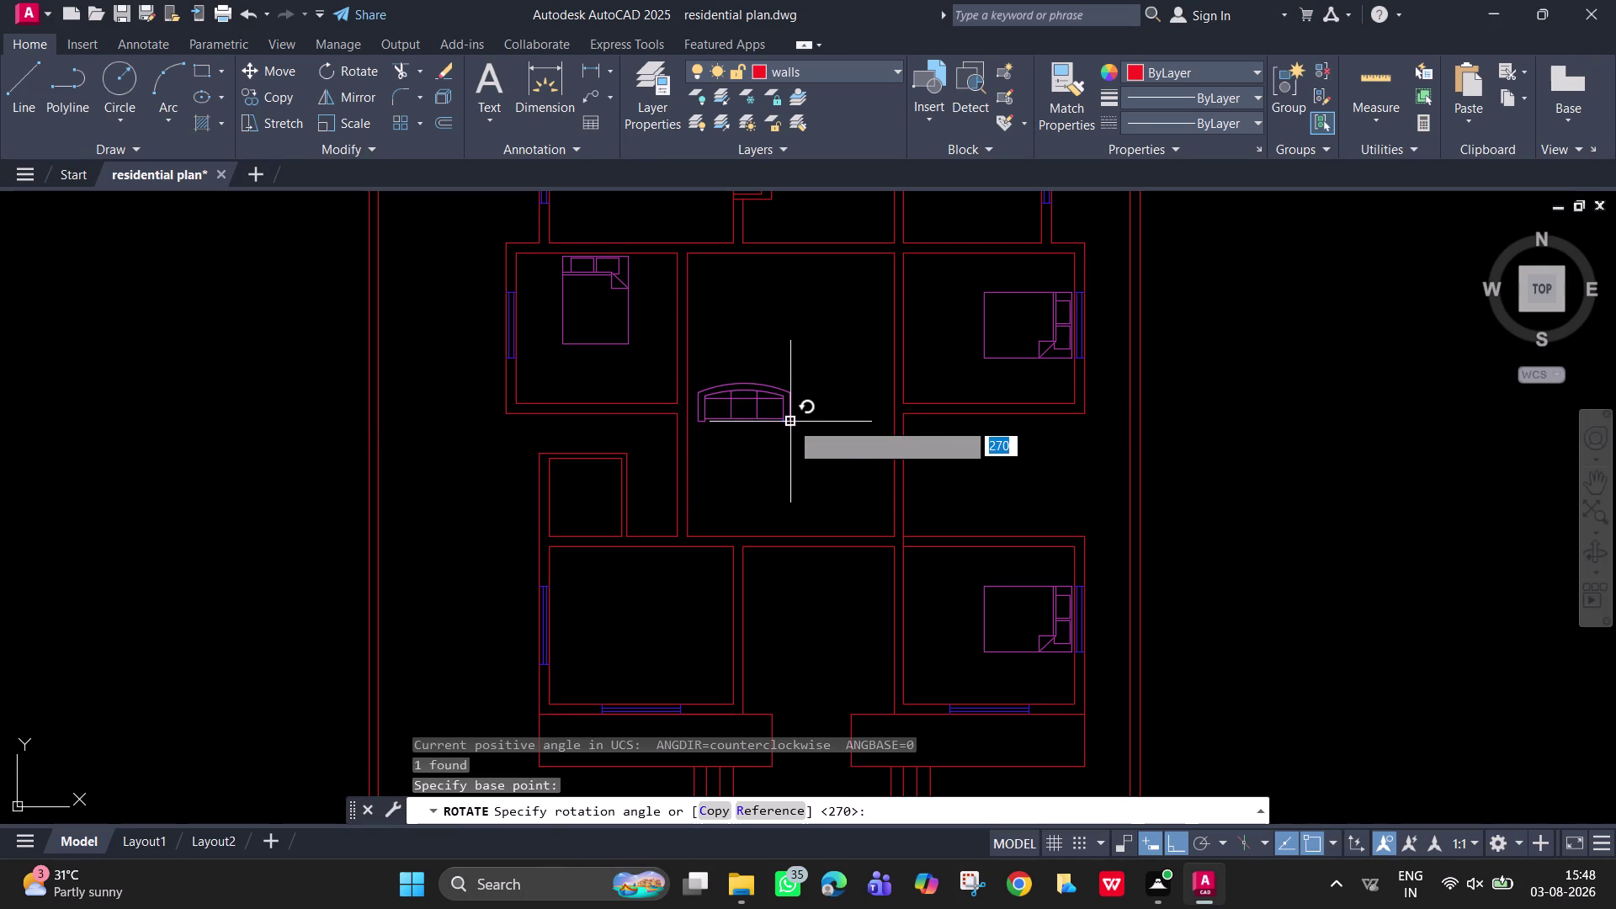
drag(790, 382, 798, 369)
key(space)
click(769, 456)
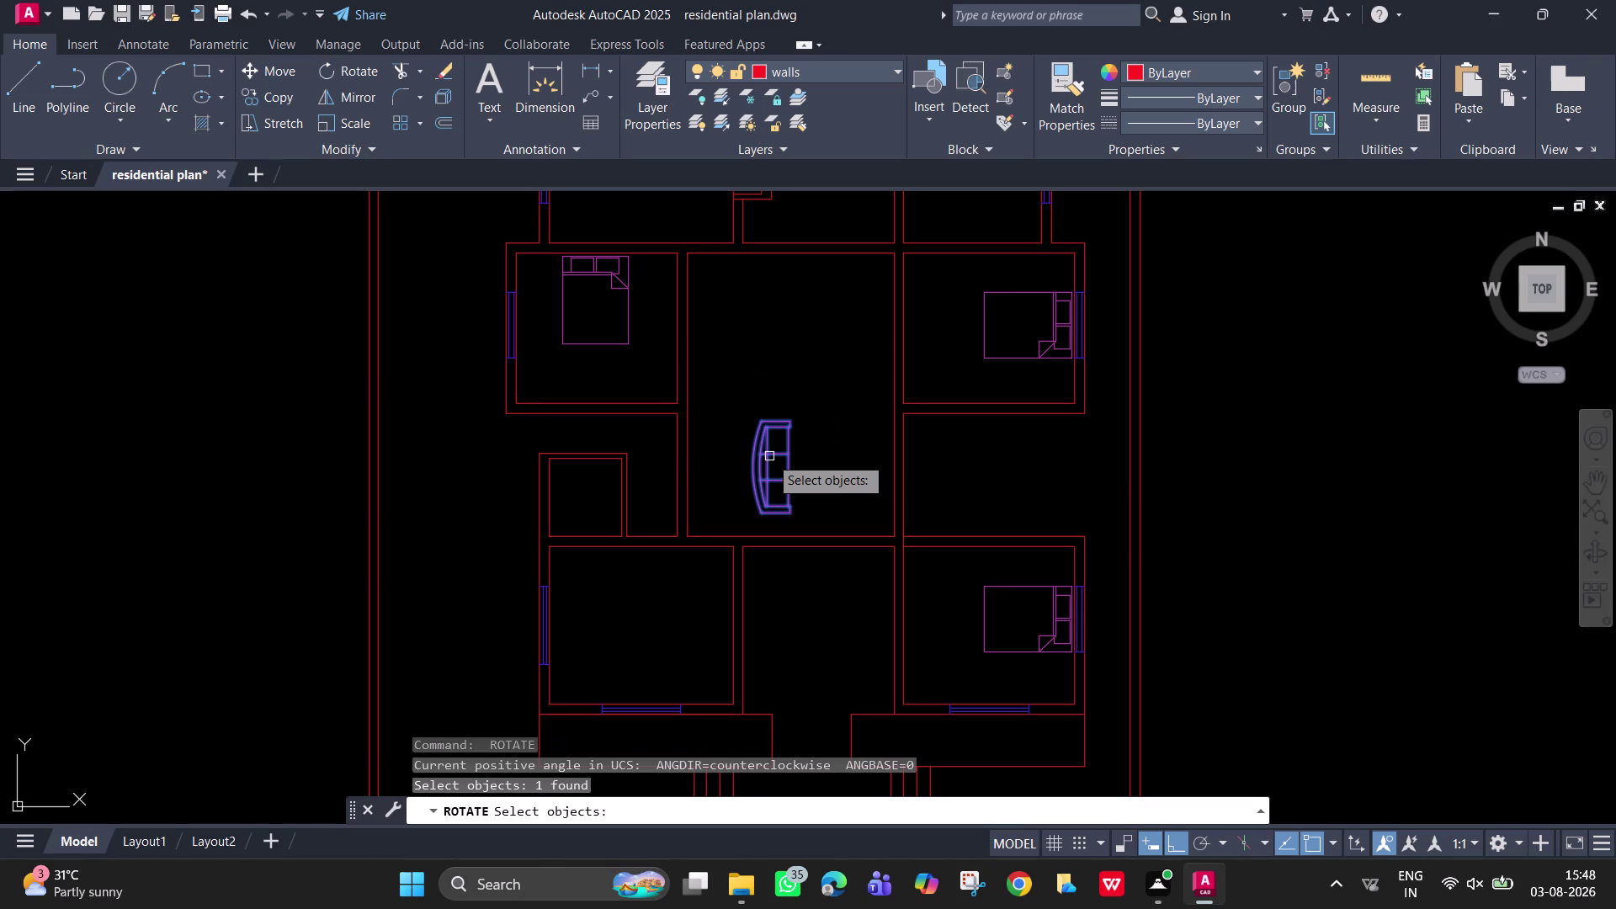
key(space)
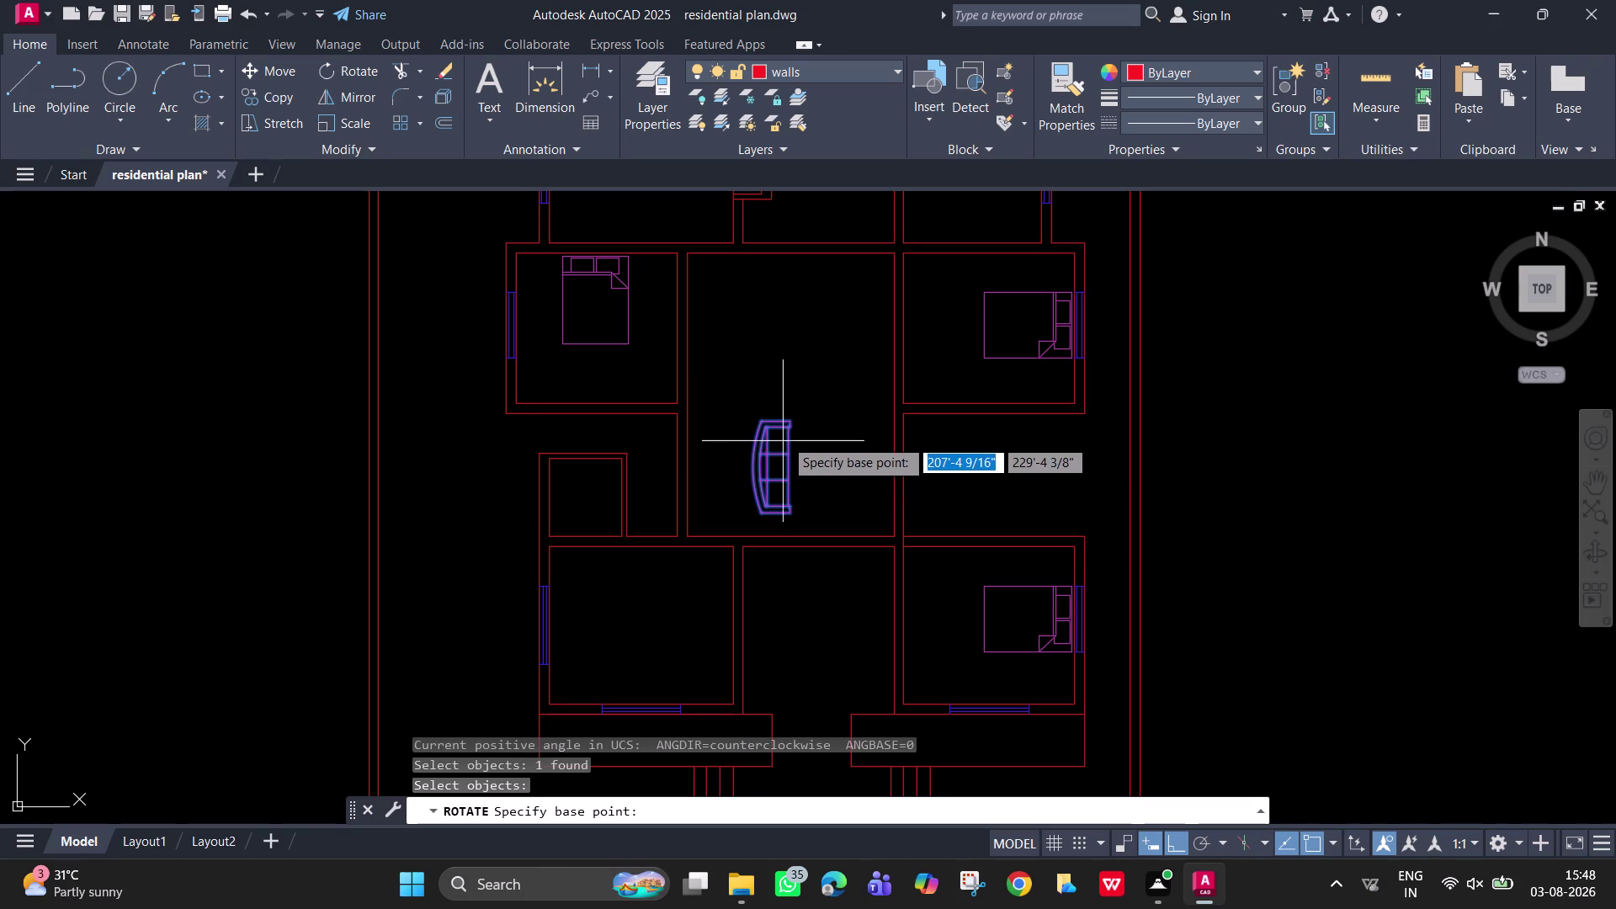
key(Escape)
Move the rotated sofa against the living room's left wall, then pan to the furniture blocks.
text(m)
key(space)
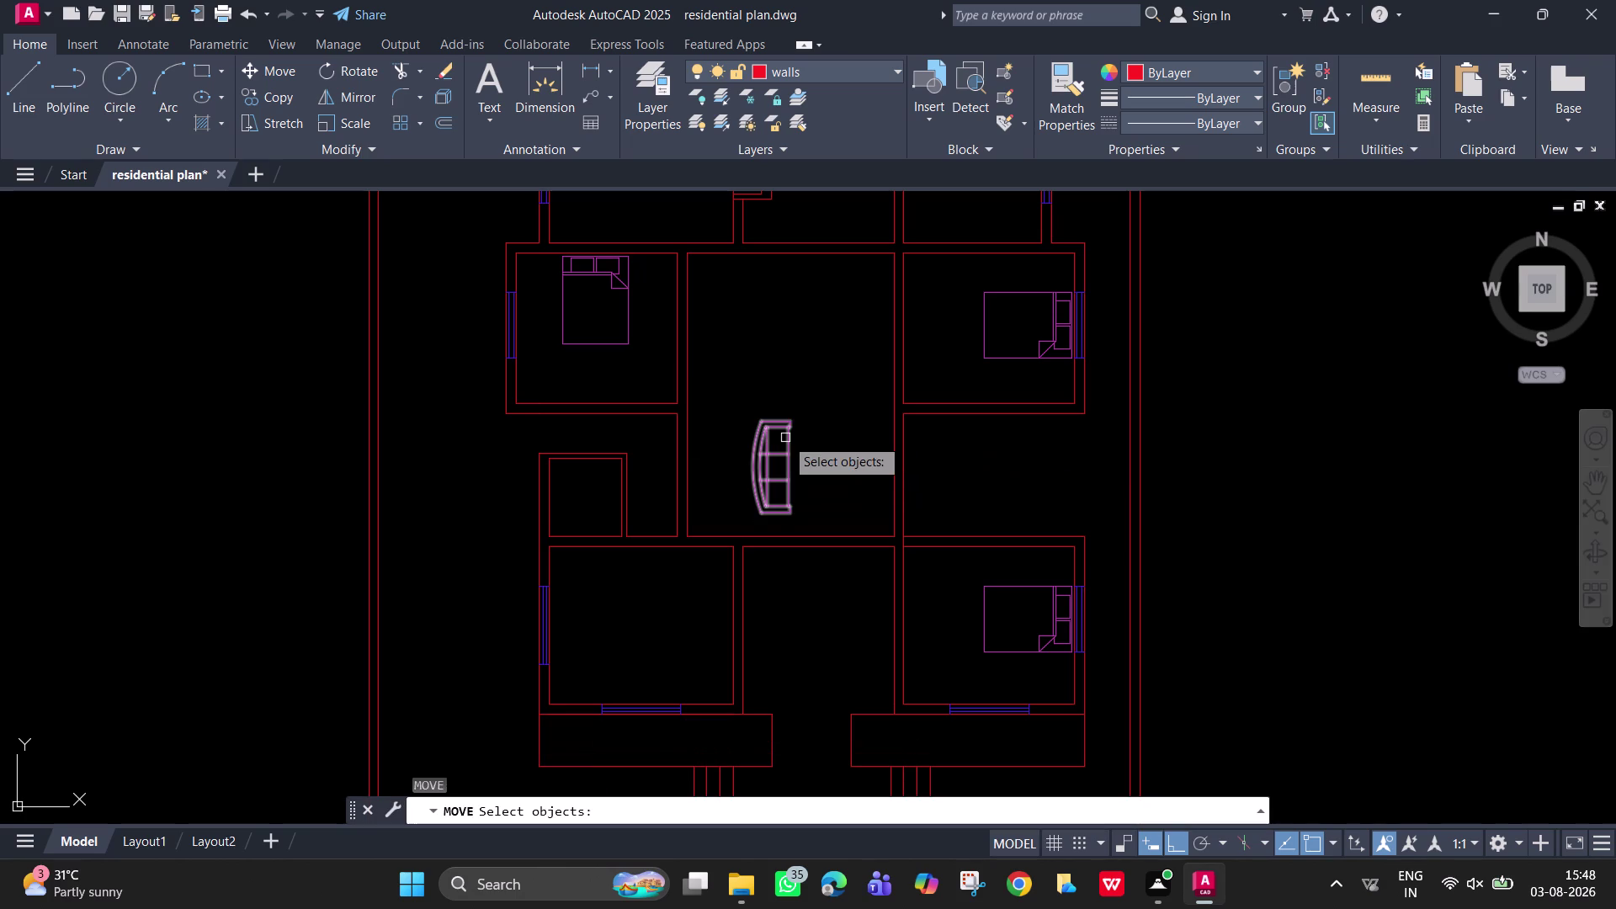
click(787, 433)
key(space)
click(785, 429)
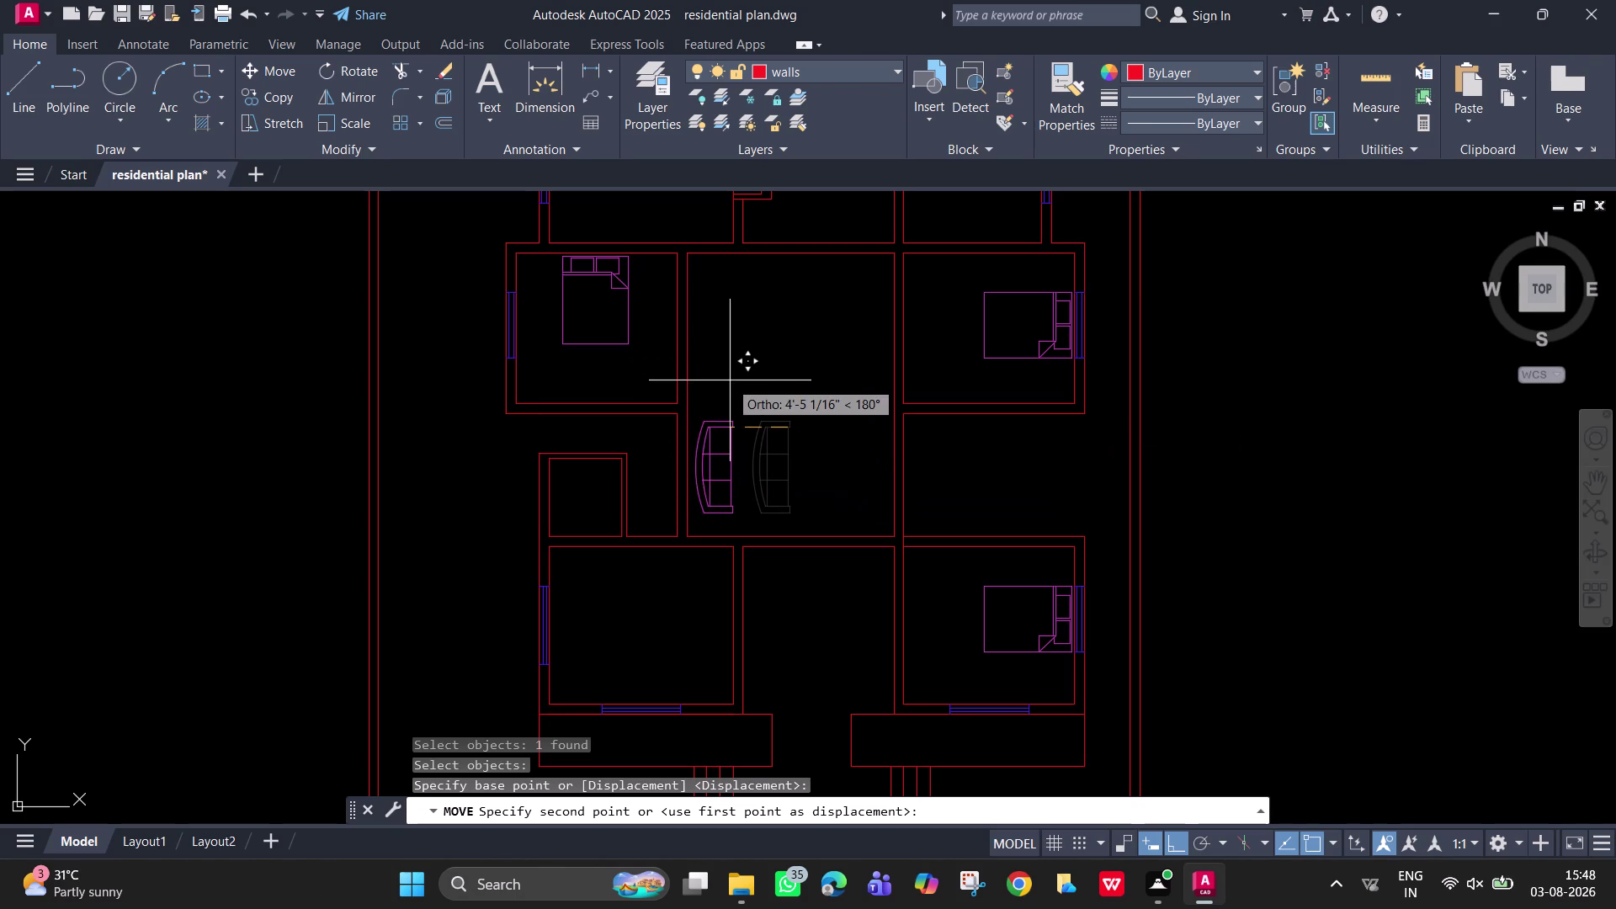
key(F8)
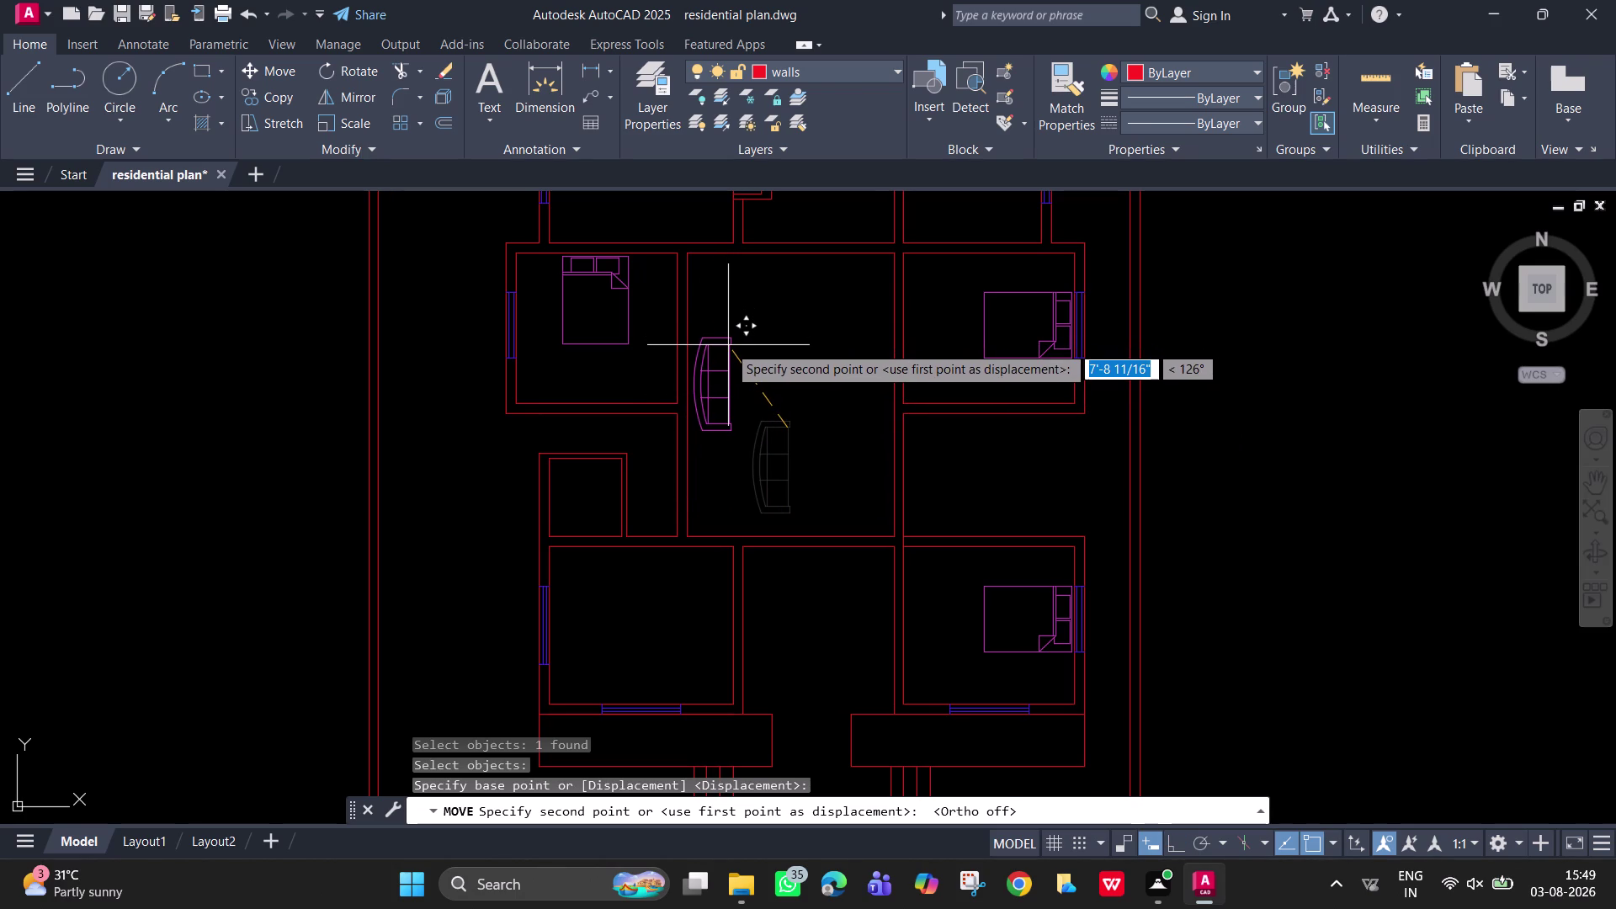
click(728, 345)
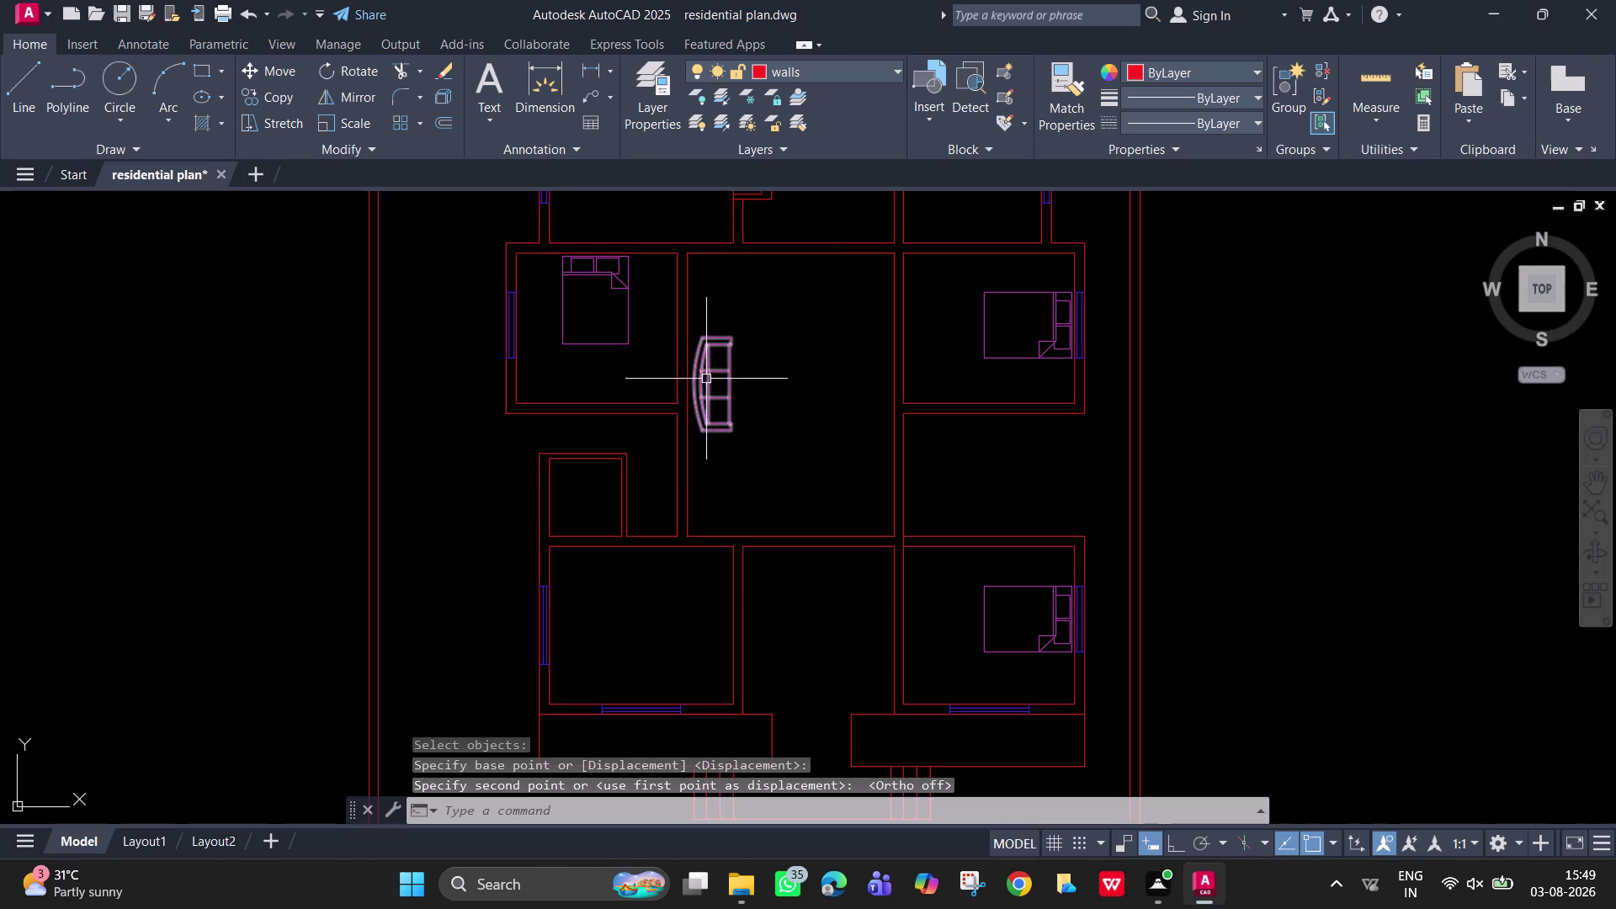
scroll(down, 3)
middle_drag(632, 450, 728, 450)
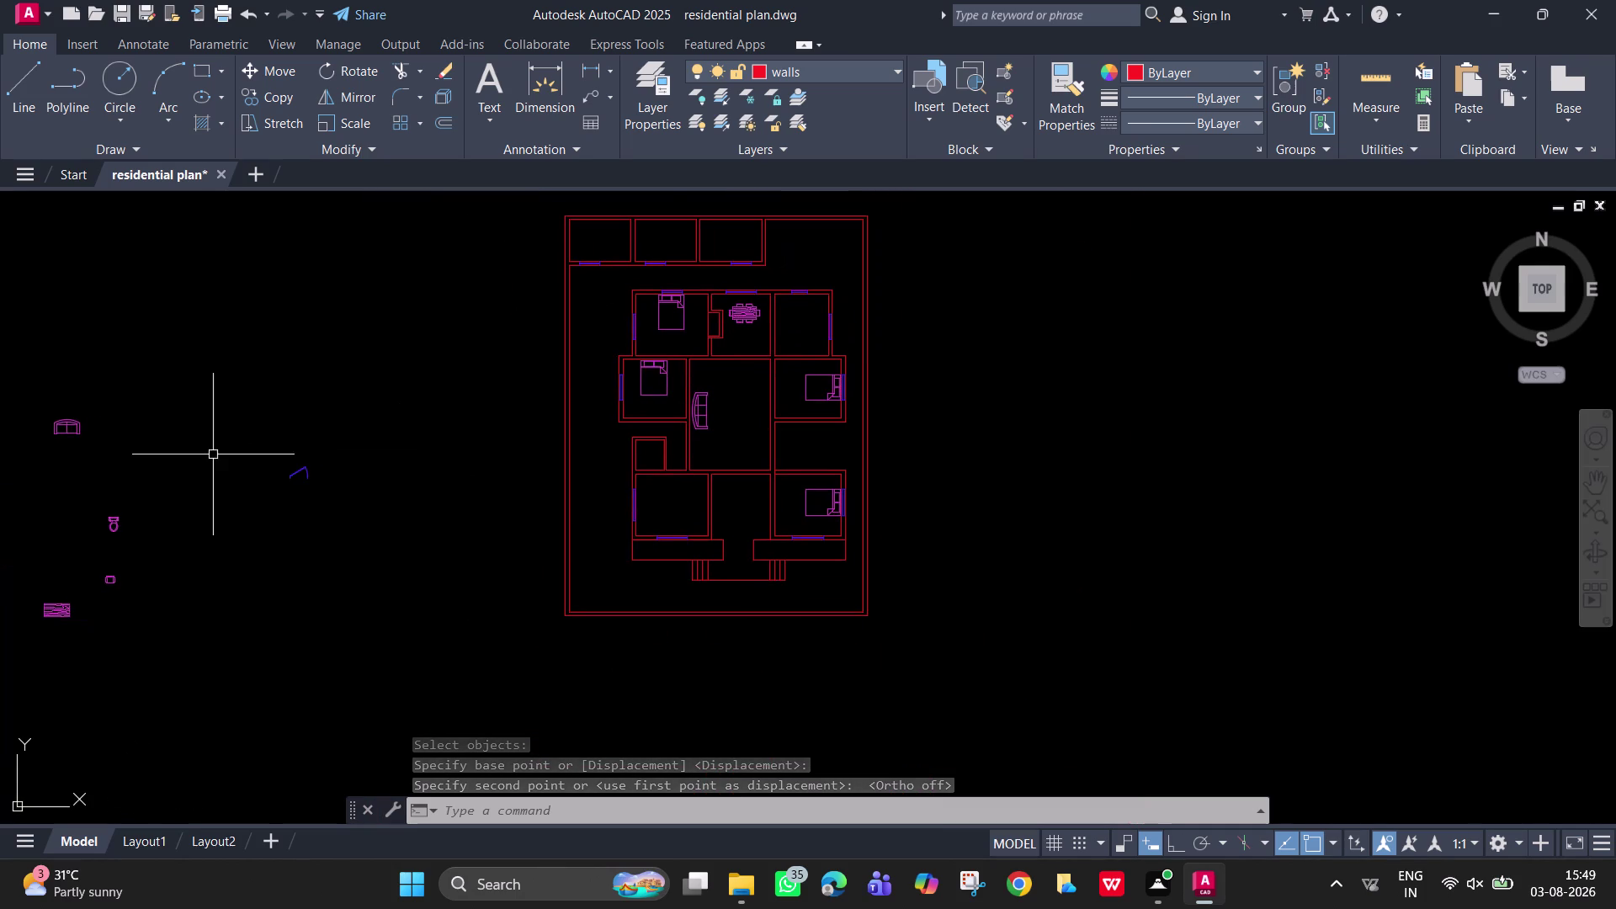
middle_drag(213, 455, 357, 514)
scroll(up, 3)
scroll(down, 3)
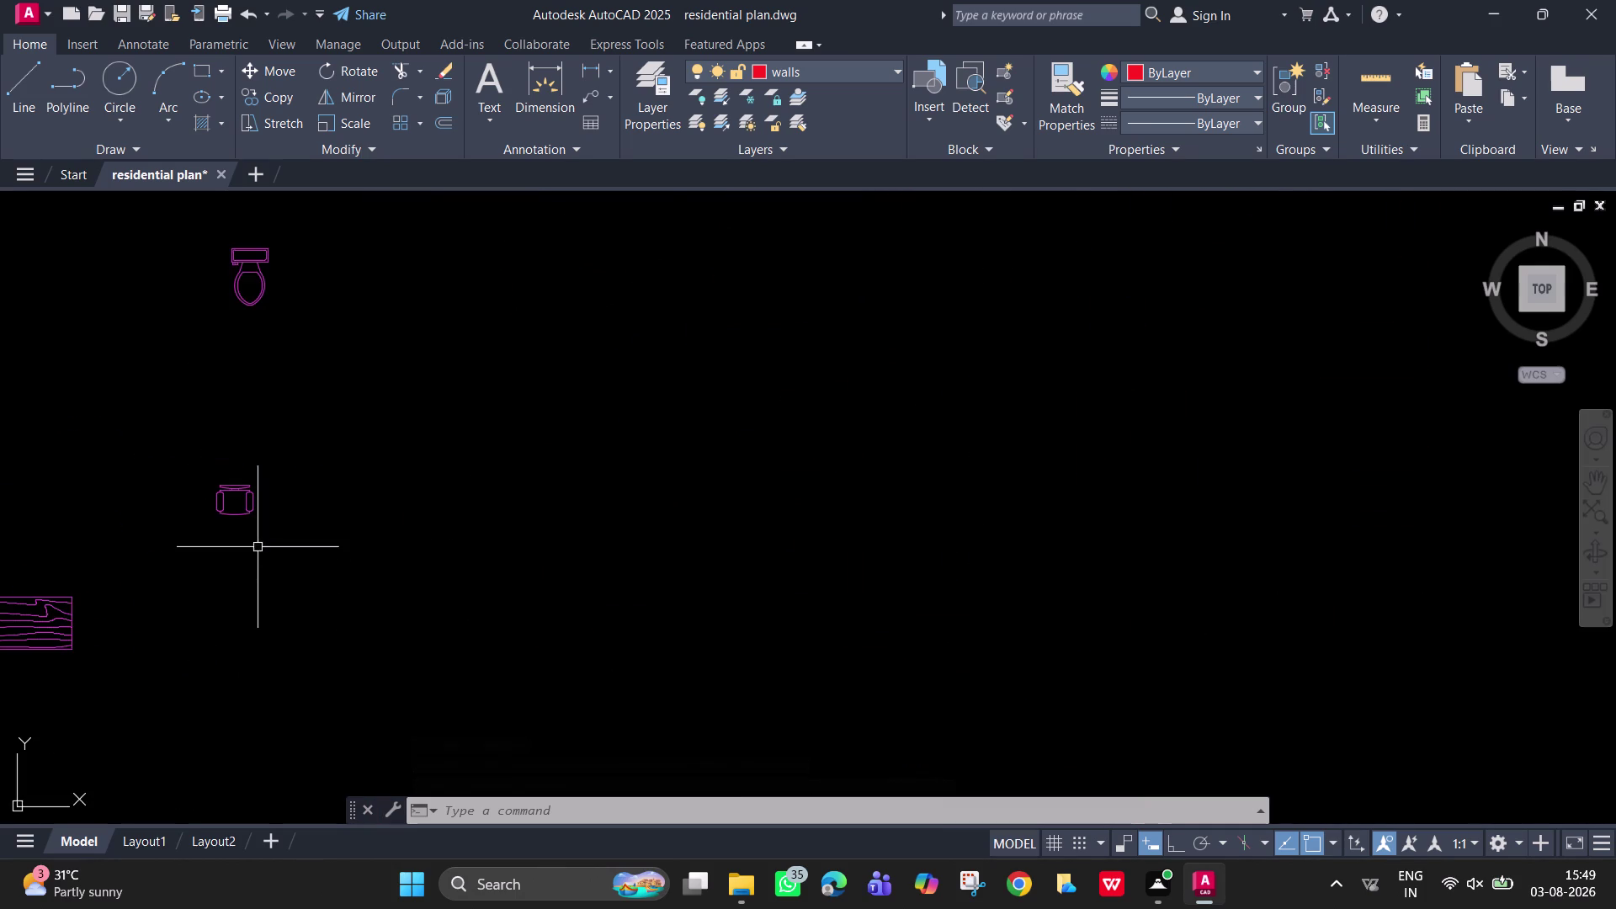
Select the wooden center table block and carry it toward the floor plan.
scroll(down, 3)
click(191, 628)
click(88, 554)
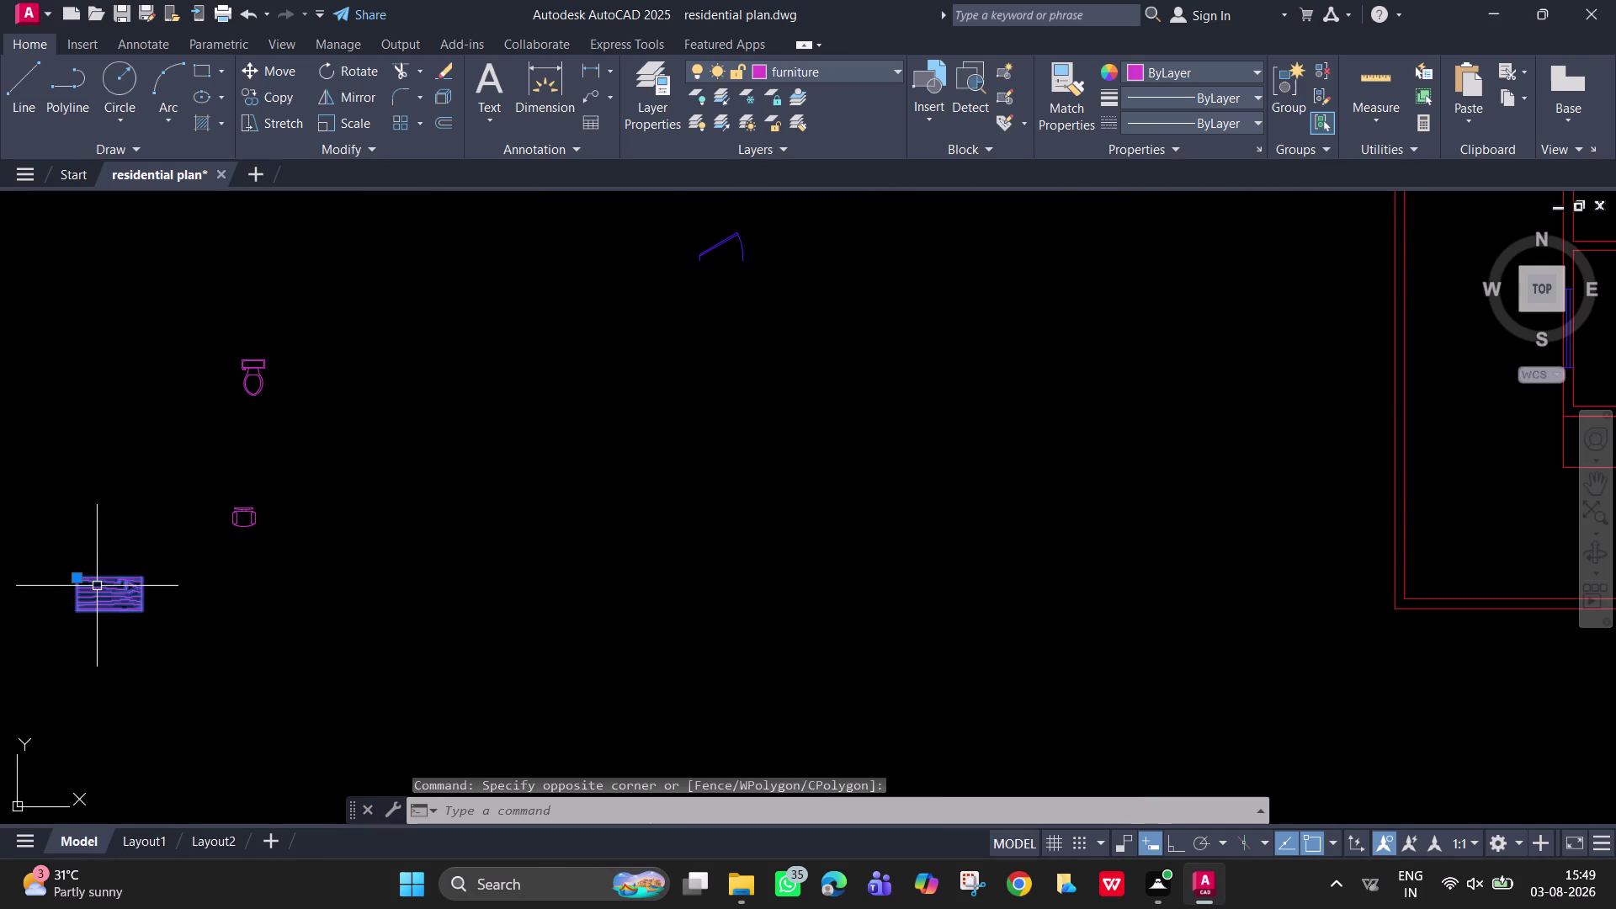
text(m)
key(space)
drag(97, 586, 1238, 461)
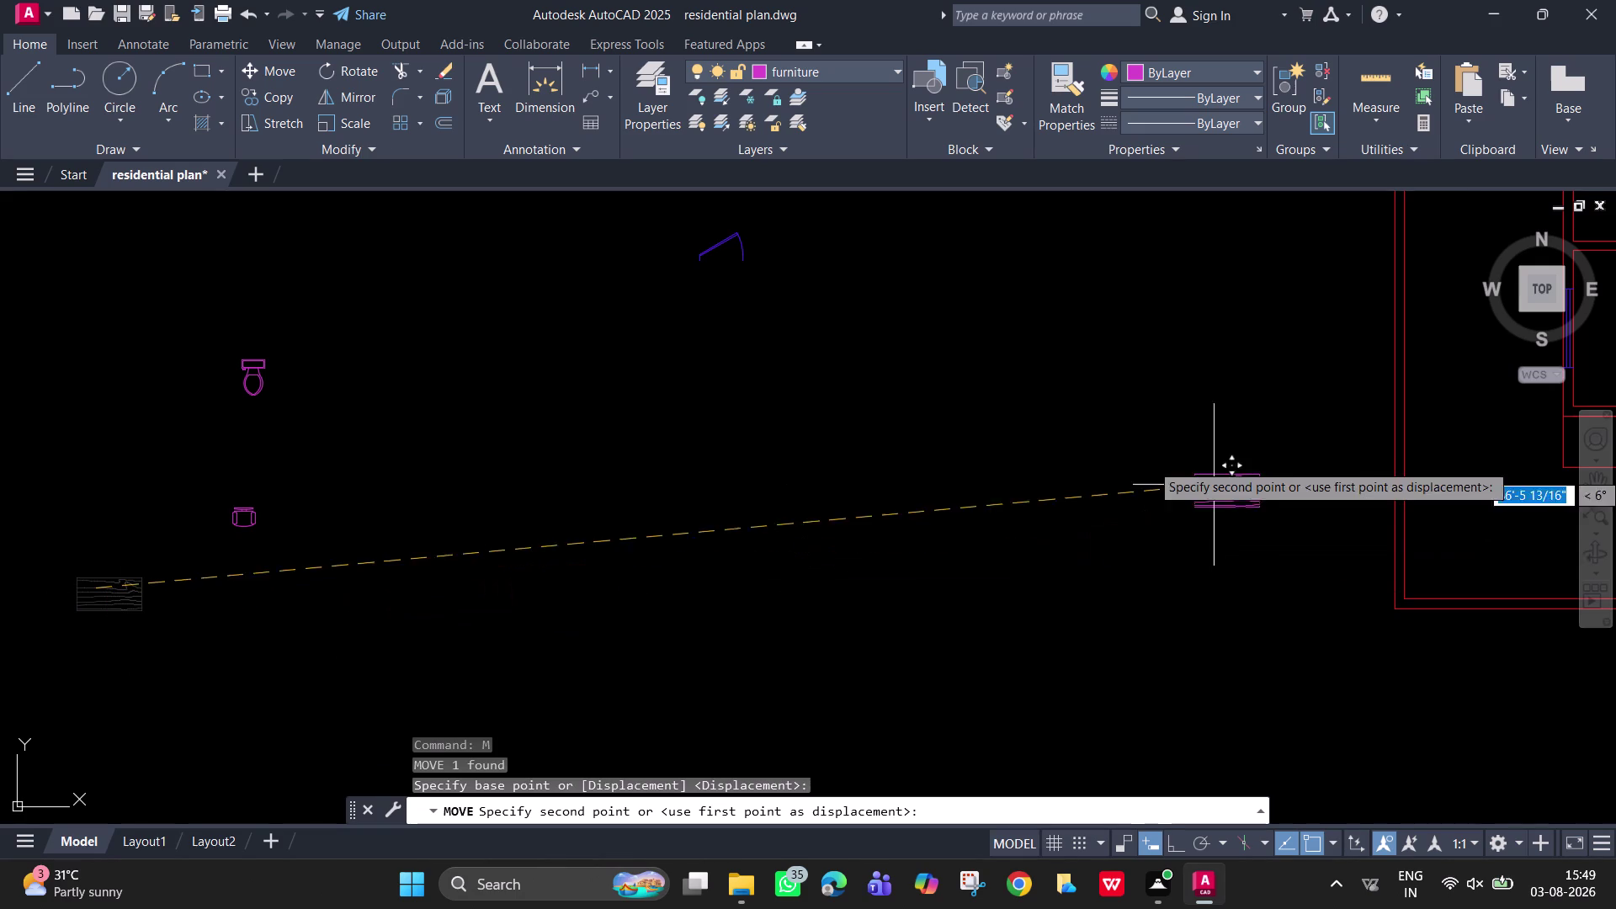
drag(1237, 460, 1264, 424)
middle_drag(1272, 408, 621, 454)
drag(621, 454, 949, 374)
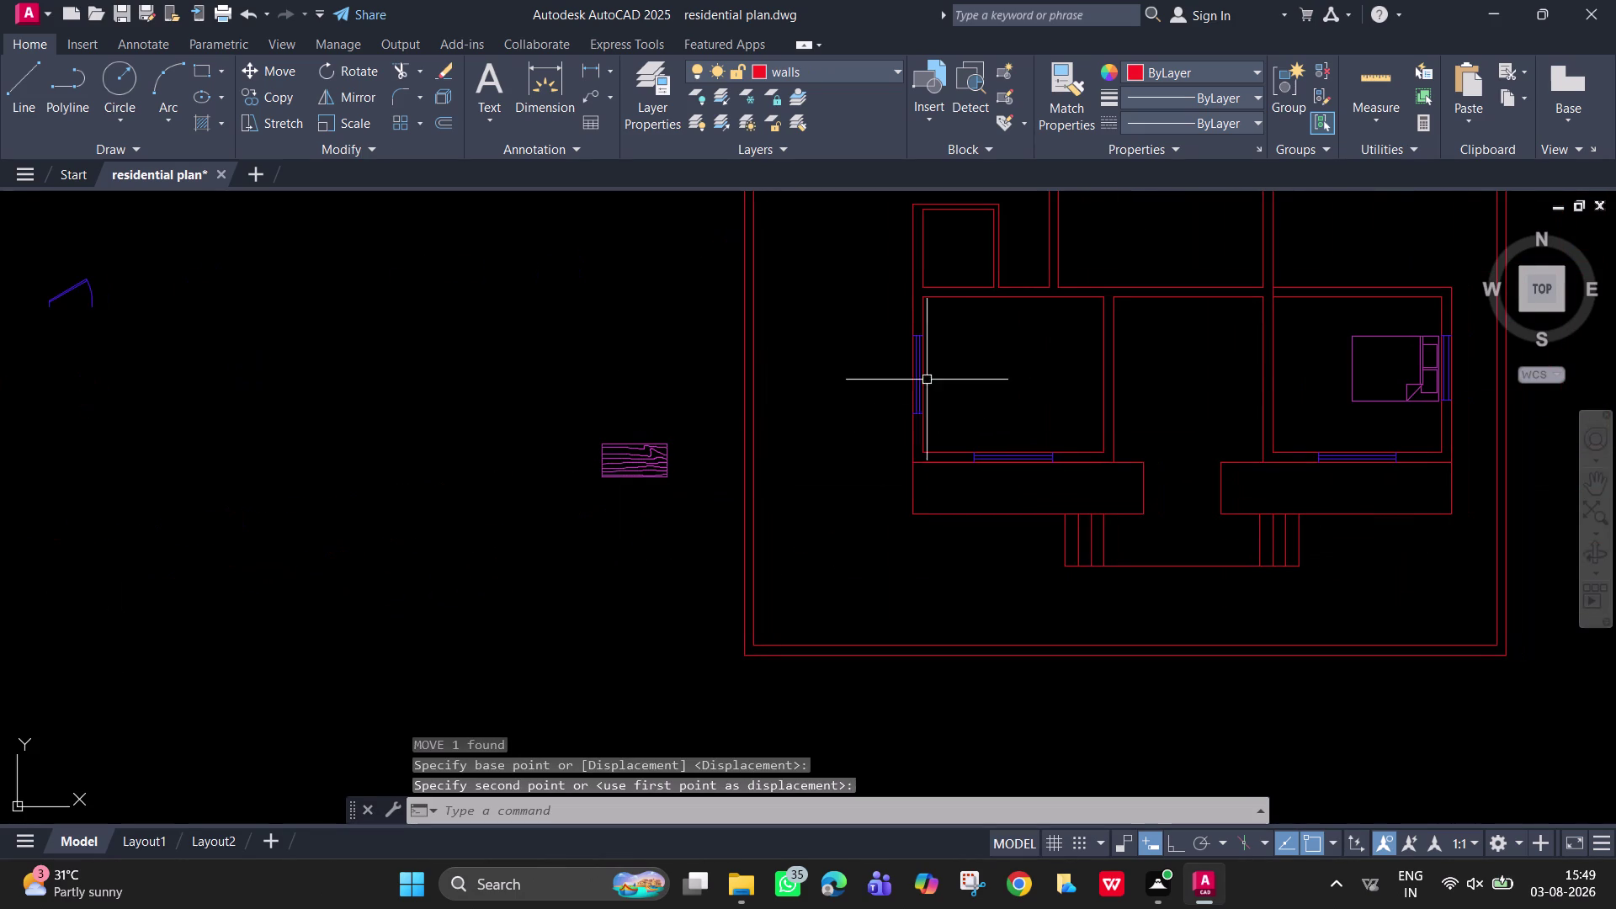
drag(949, 375, 1027, 346)
Move the center table into the living room beside the sofa.
click(631, 455)
key(m)
key(space)
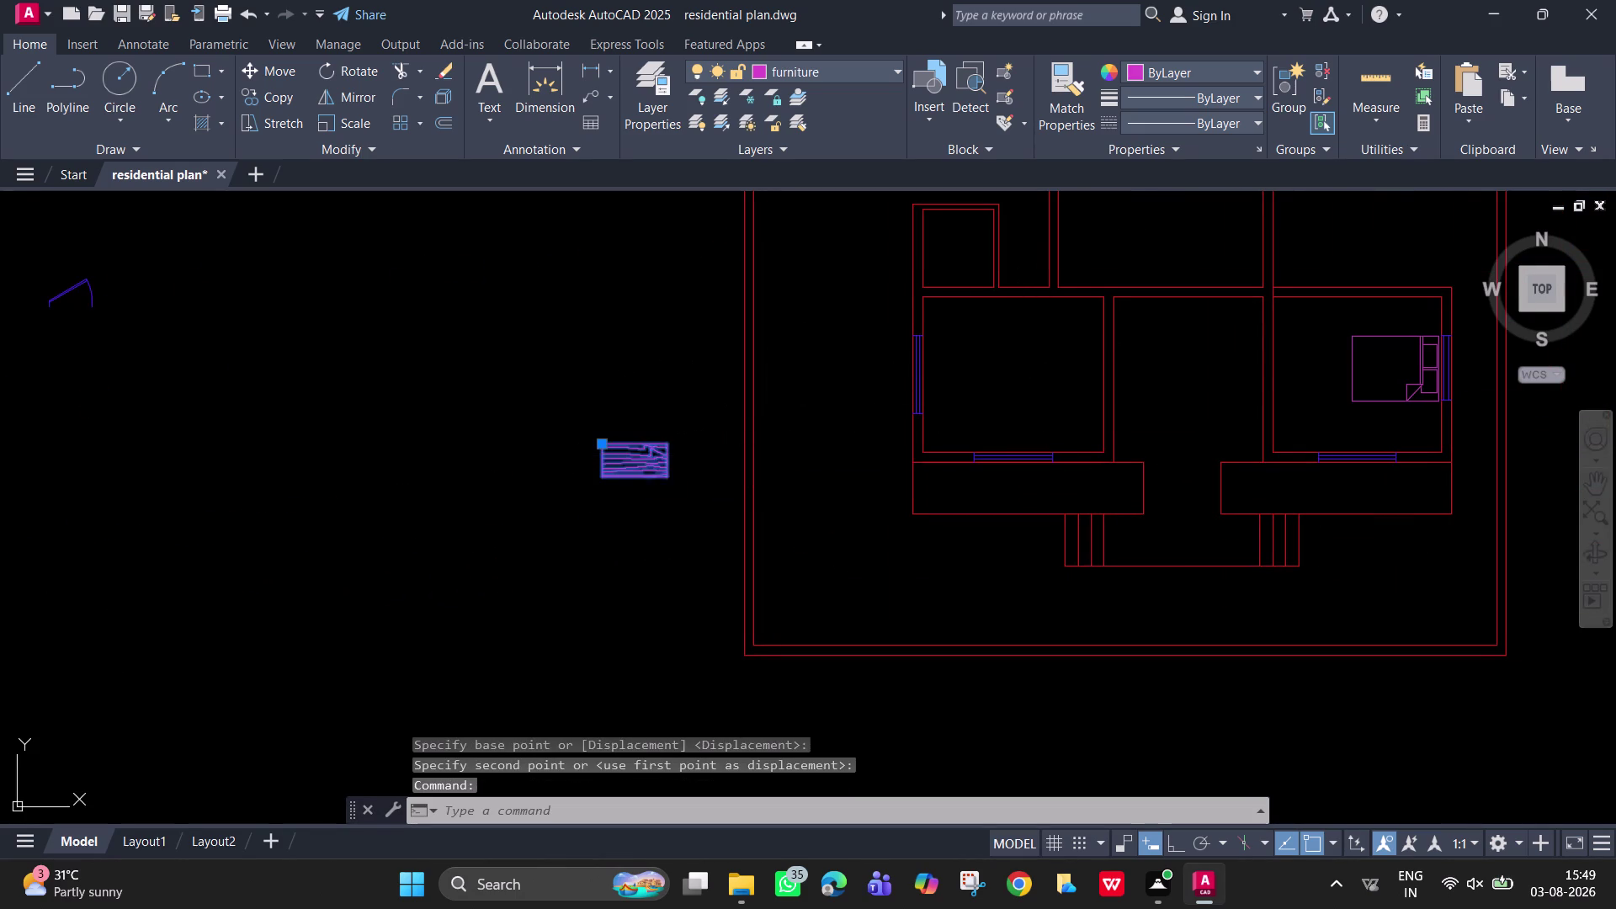
drag(623, 461, 1098, 324)
middle_drag(1095, 320, 864, 462)
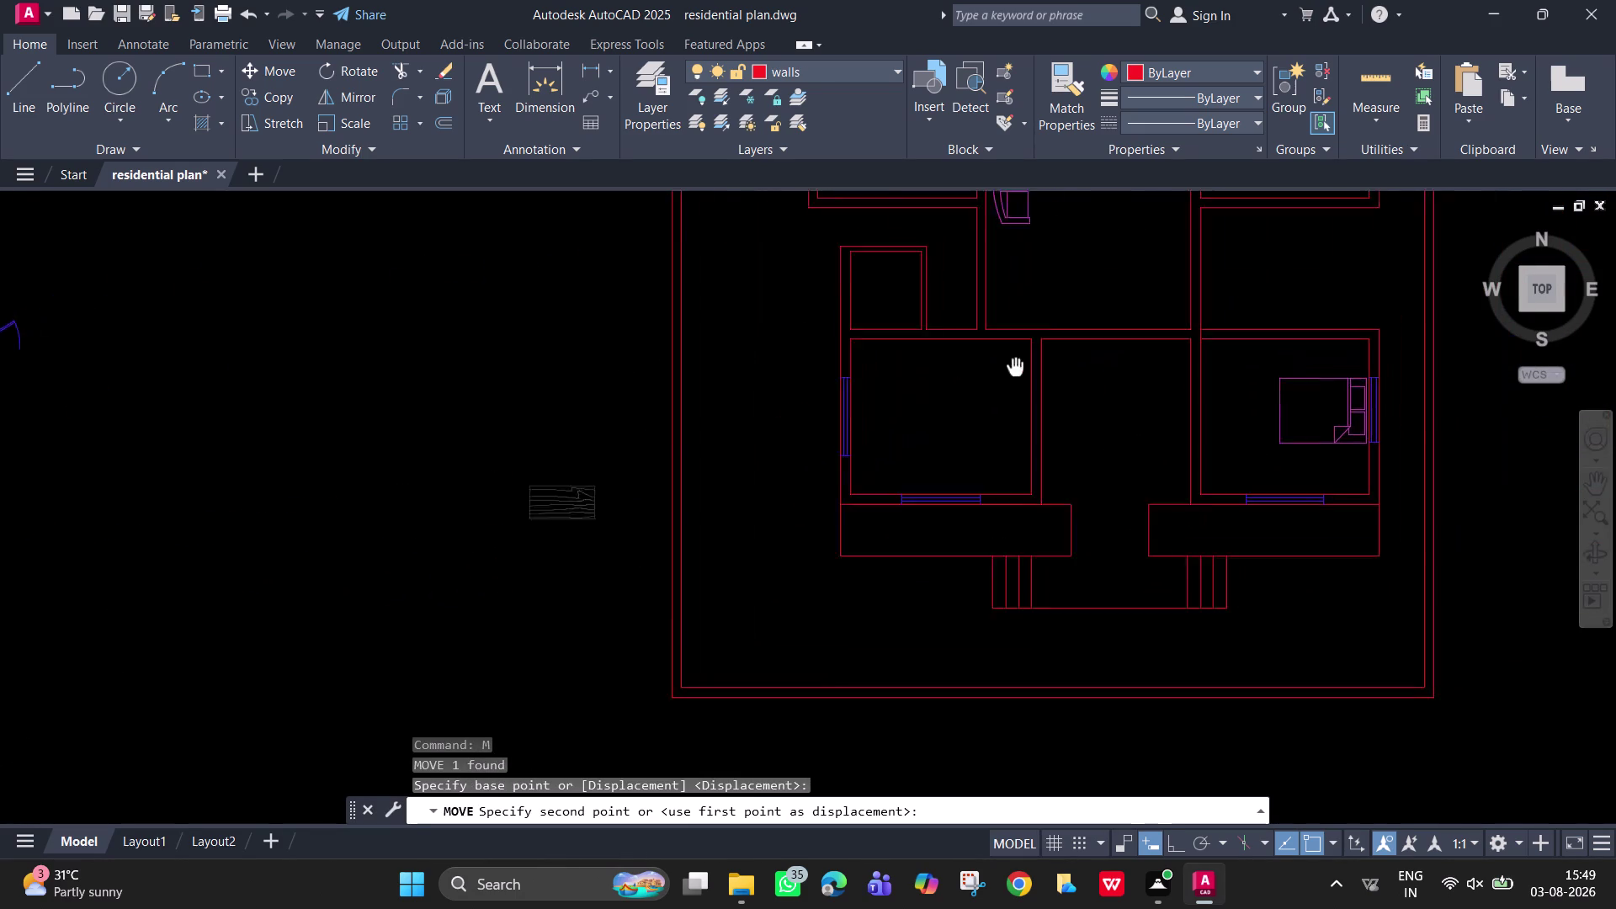
middle_drag(864, 462, 773, 514)
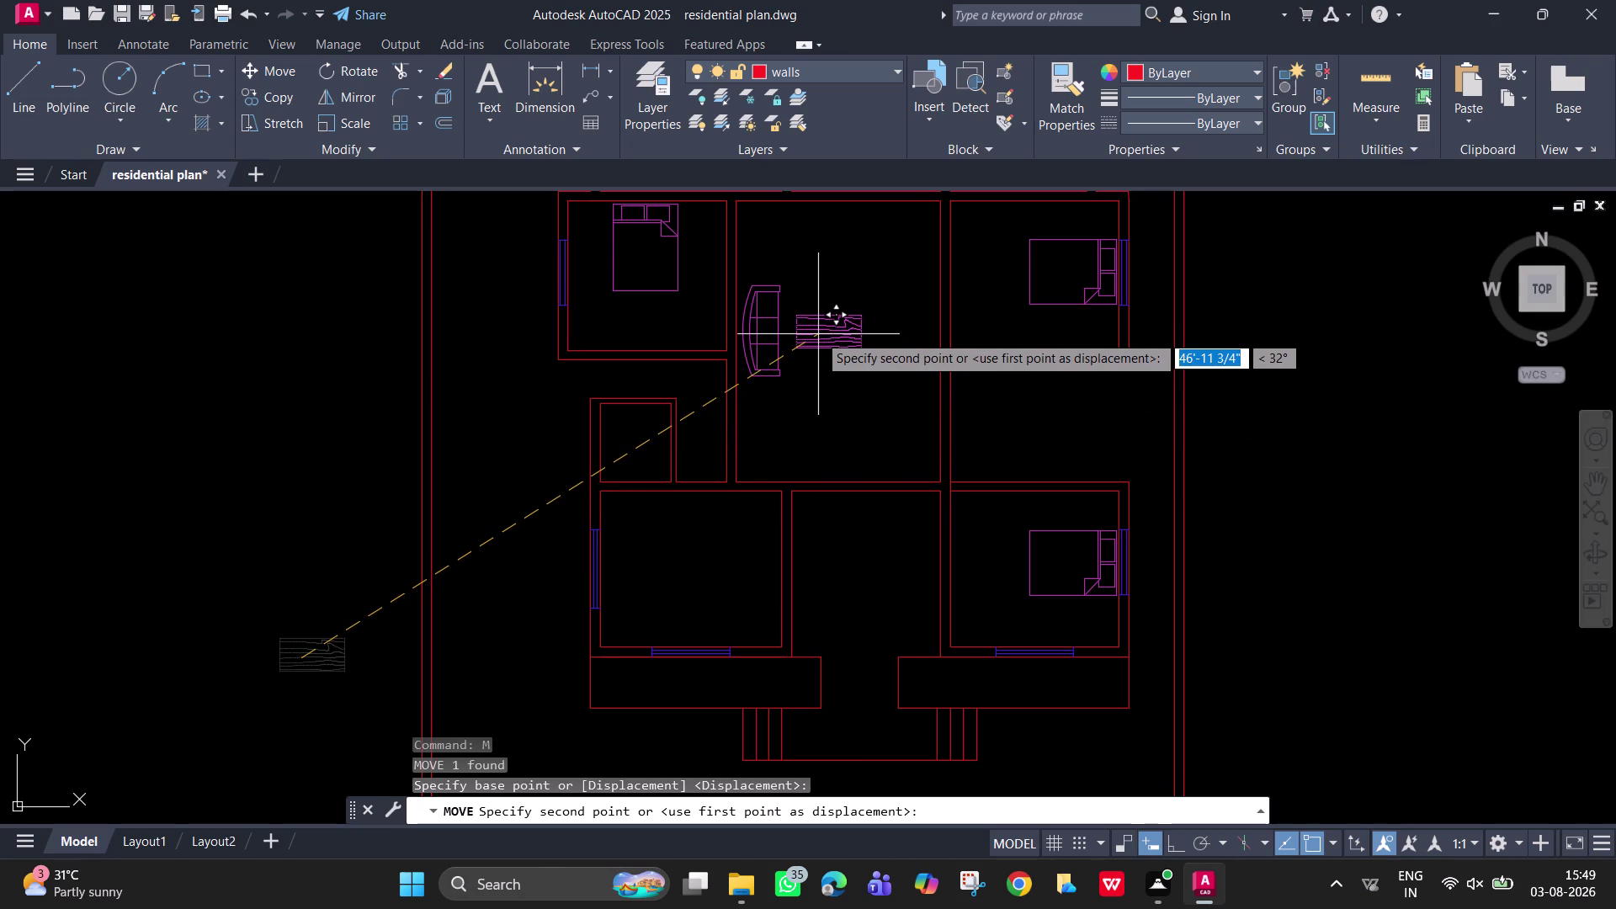
click(815, 333)
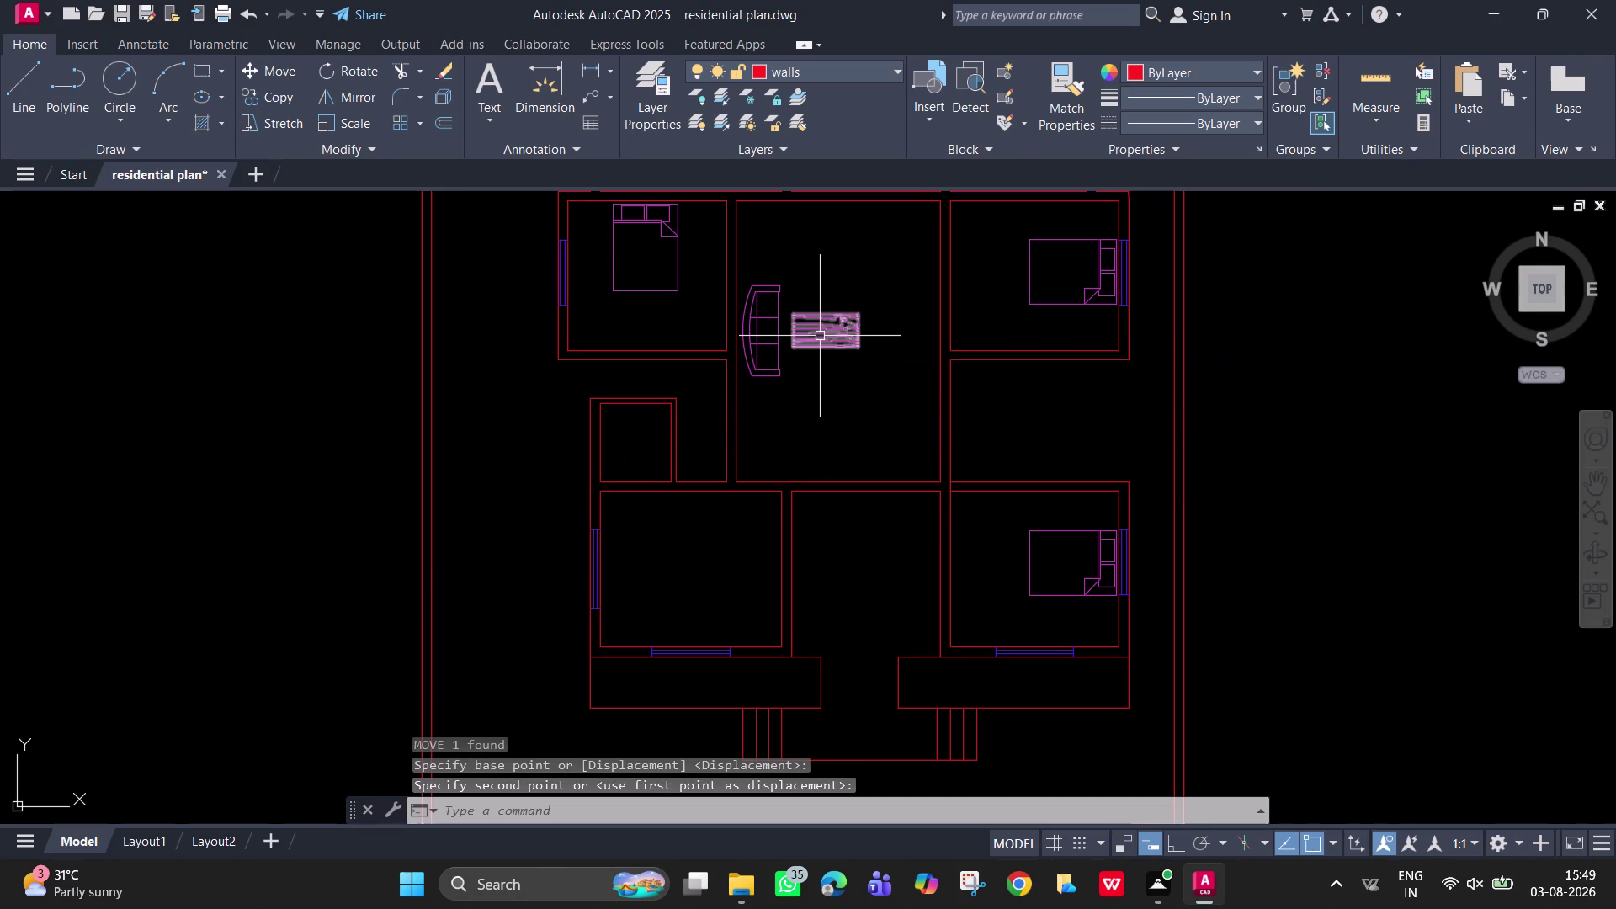
Rotate the center table 90° about its center.
click(819, 336)
text(ro)
key(space)
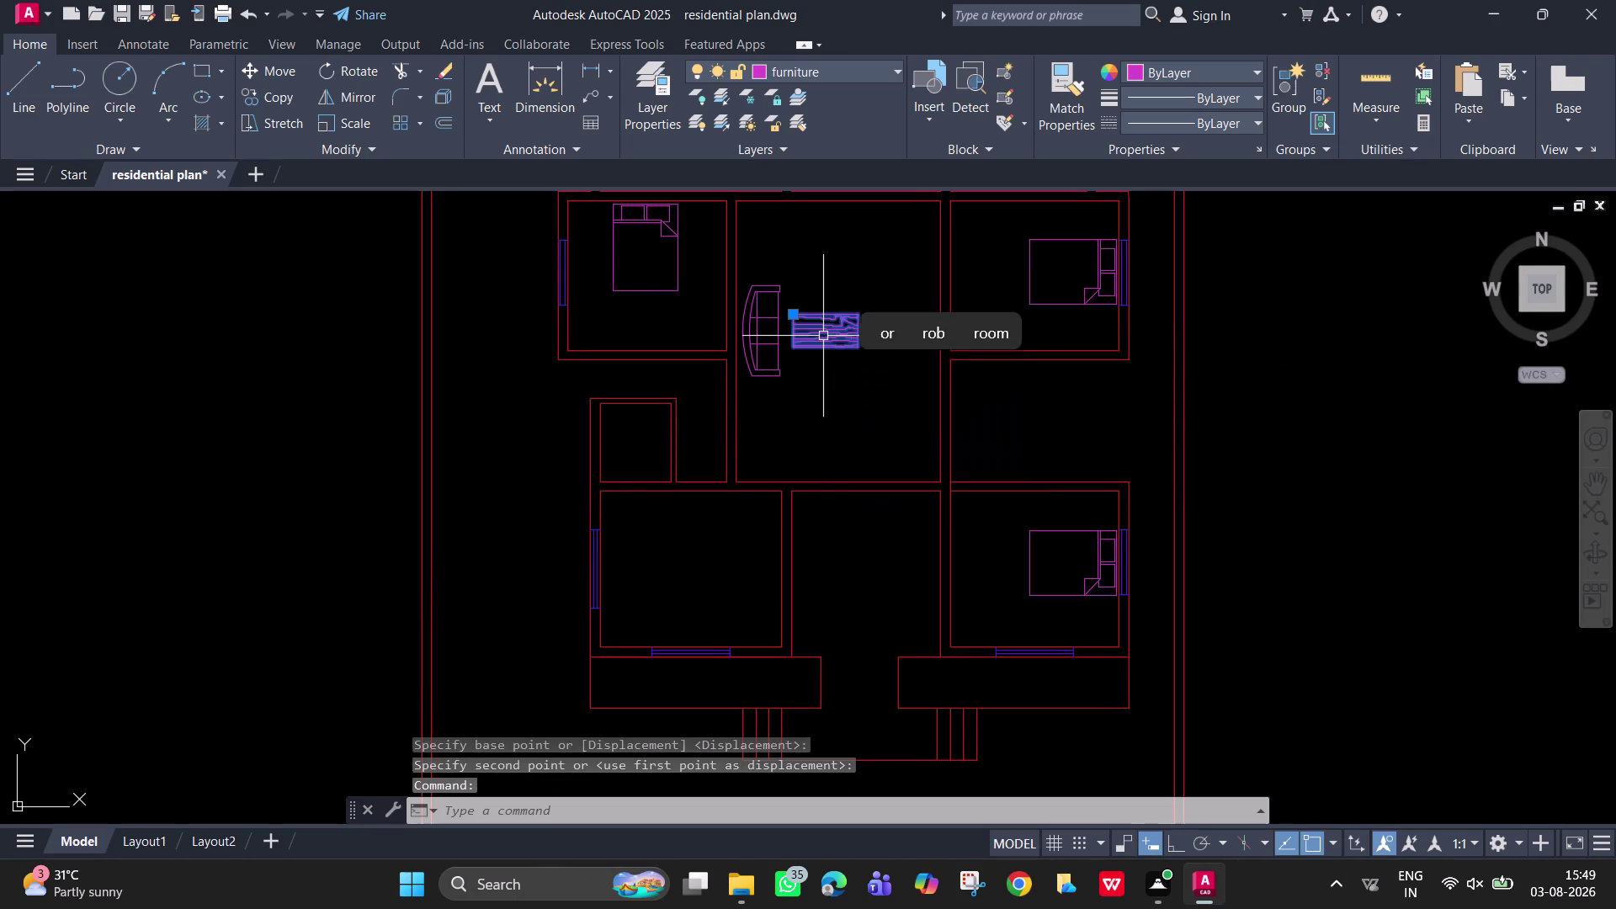
click(854, 325)
click(853, 324)
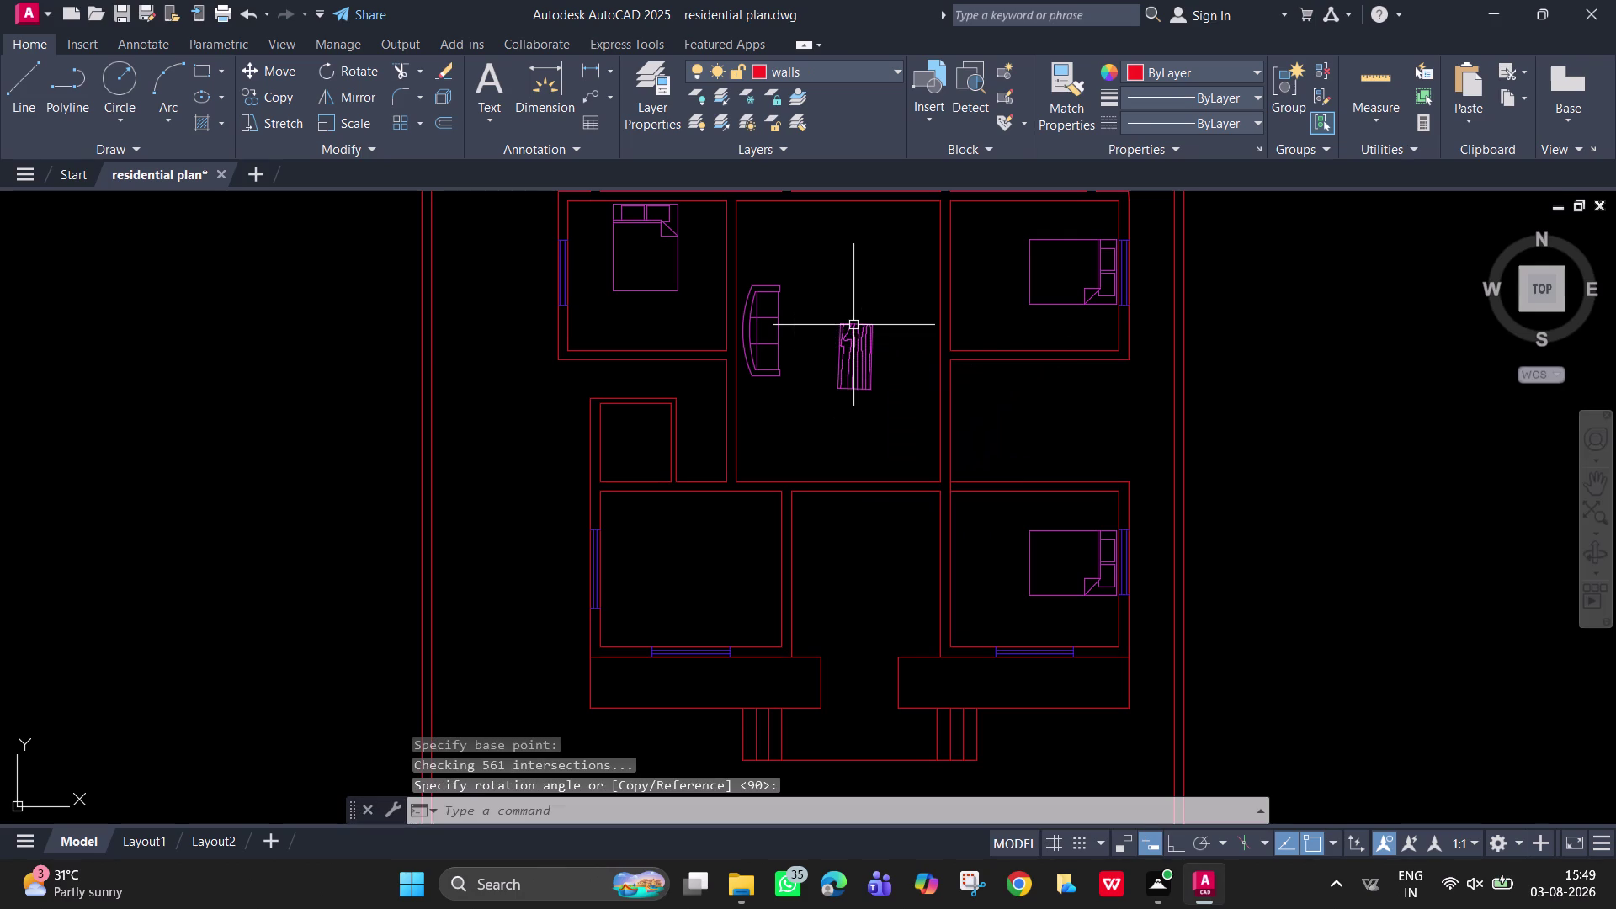
Move the rotated table closer to the sofa, then pan out to the furniture blocks.
click(846, 350)
text(m)
key(space)
drag(845, 350, 829, 341)
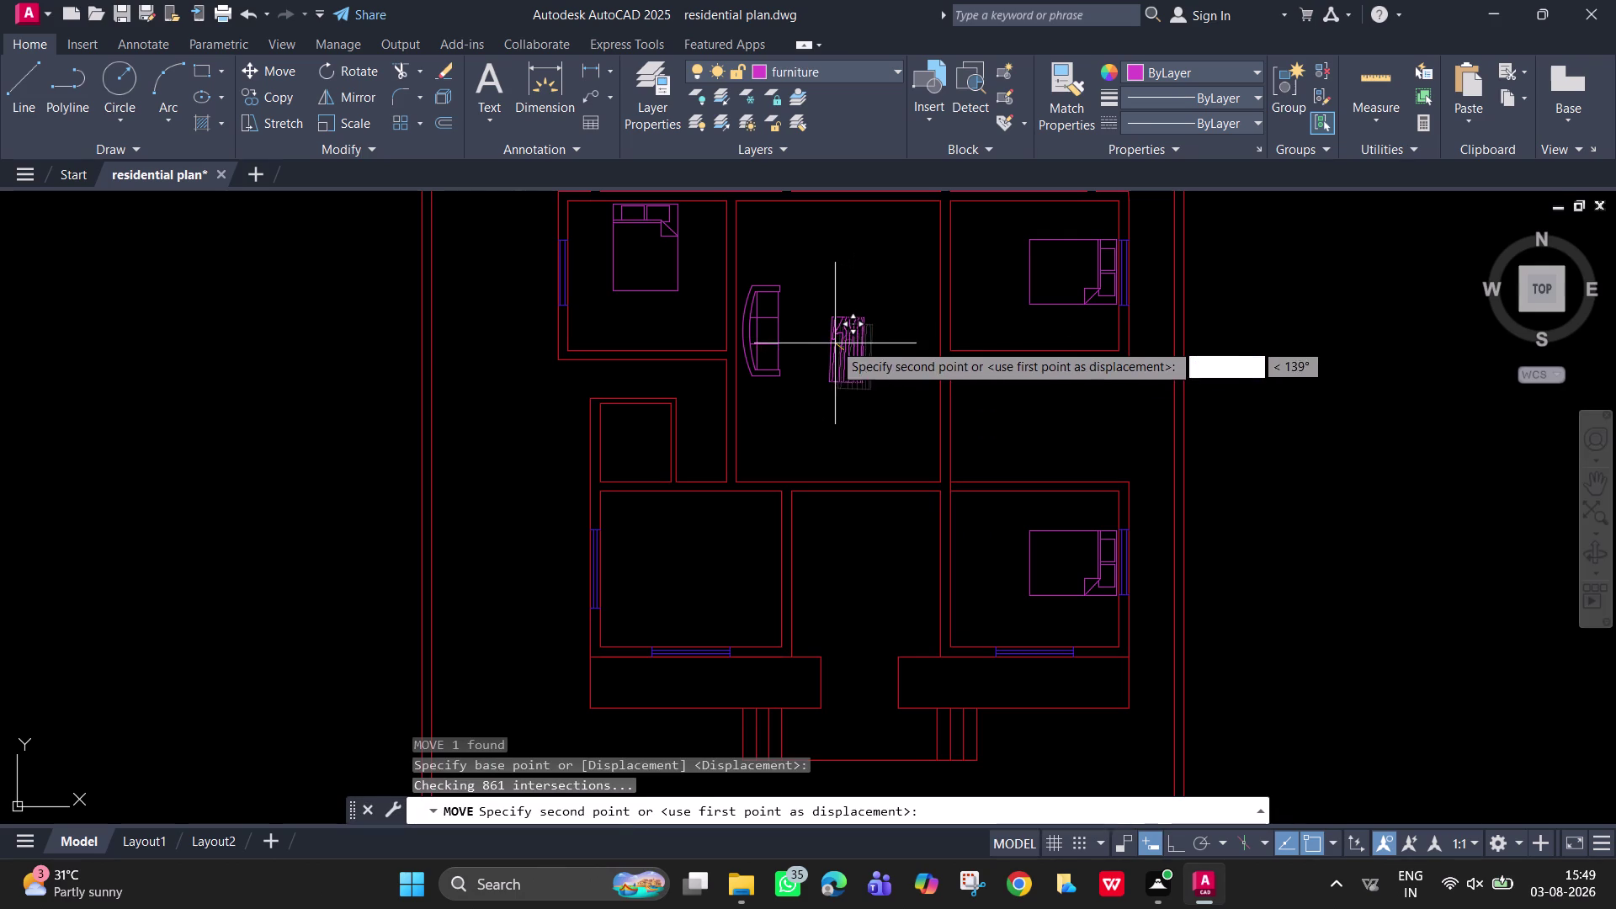
drag(830, 341, 803, 331)
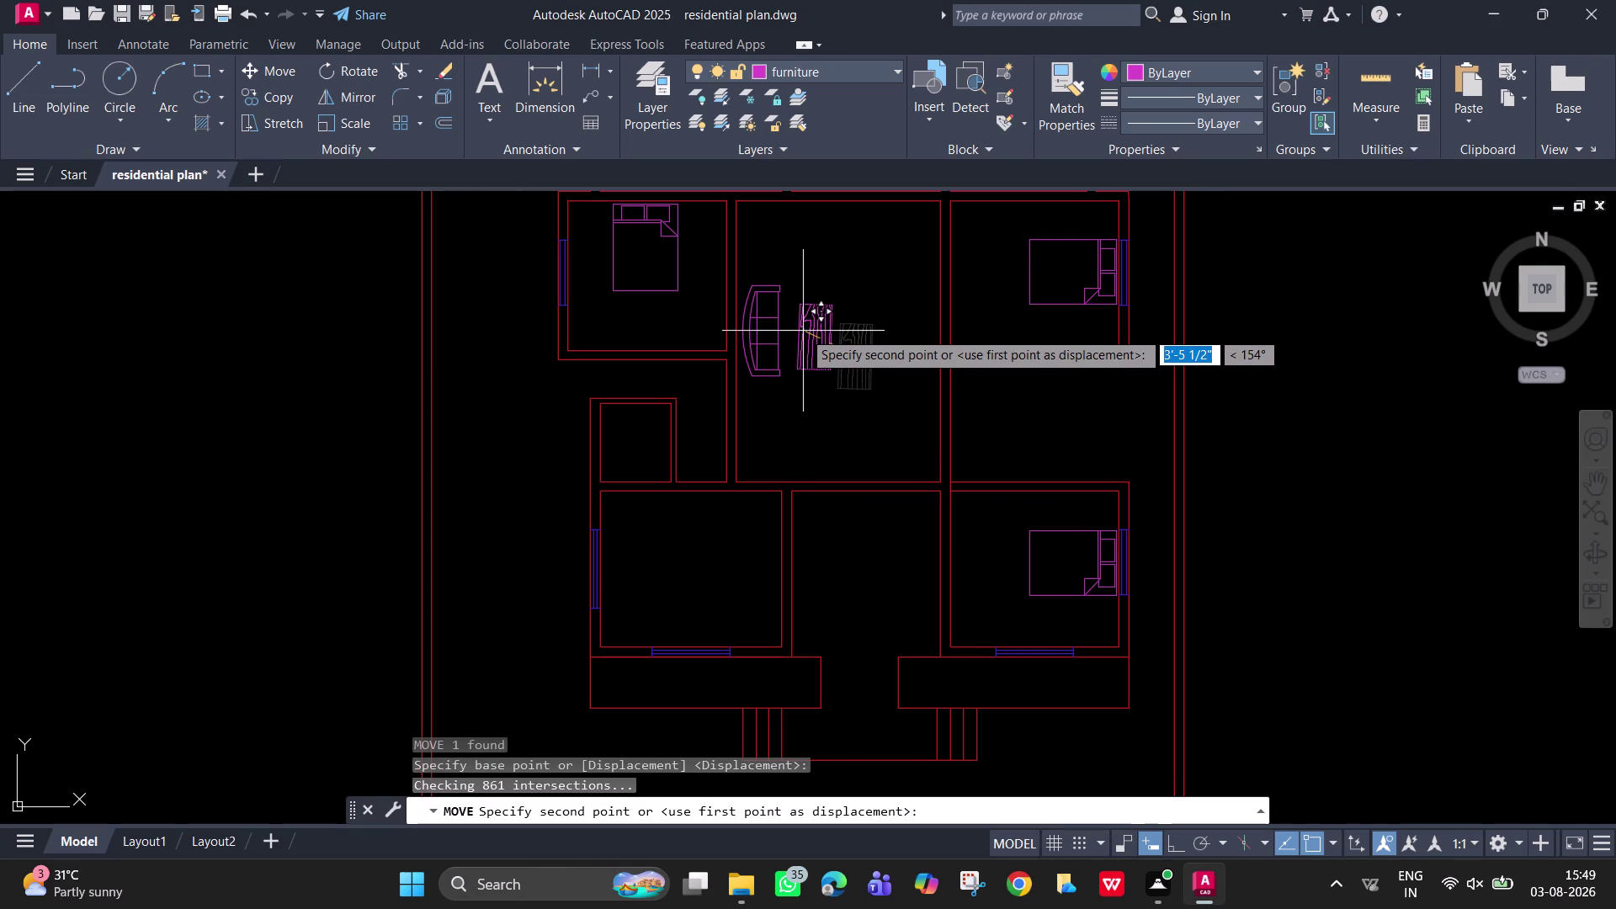
drag(803, 331, 803, 328)
click(803, 328)
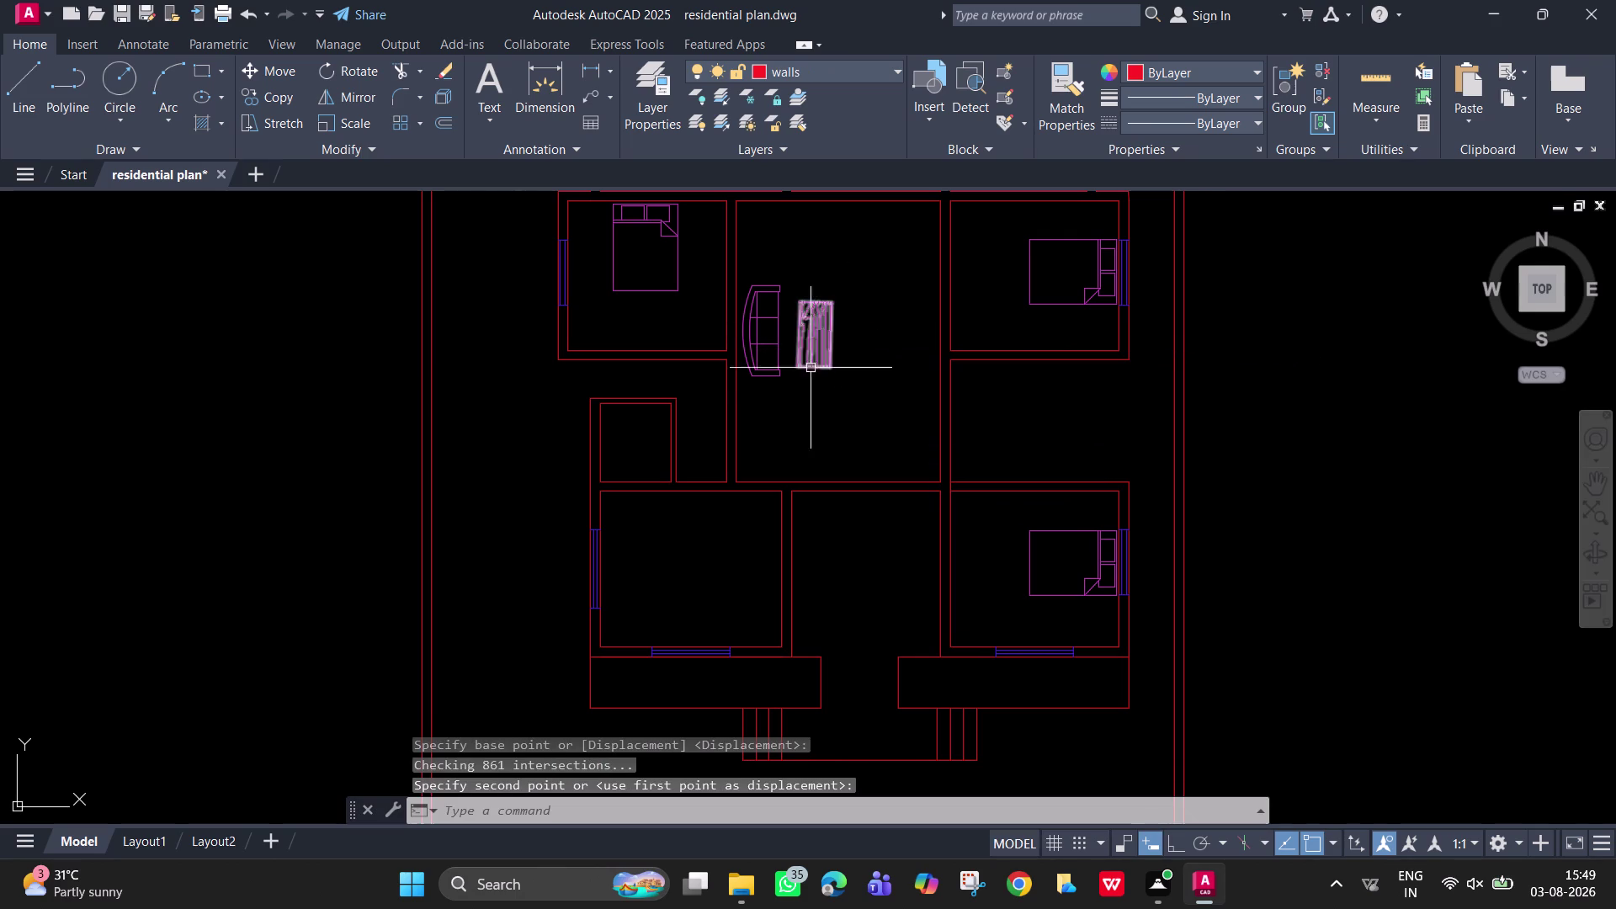
scroll(down, 3)
middle_drag(731, 413, 921, 370)
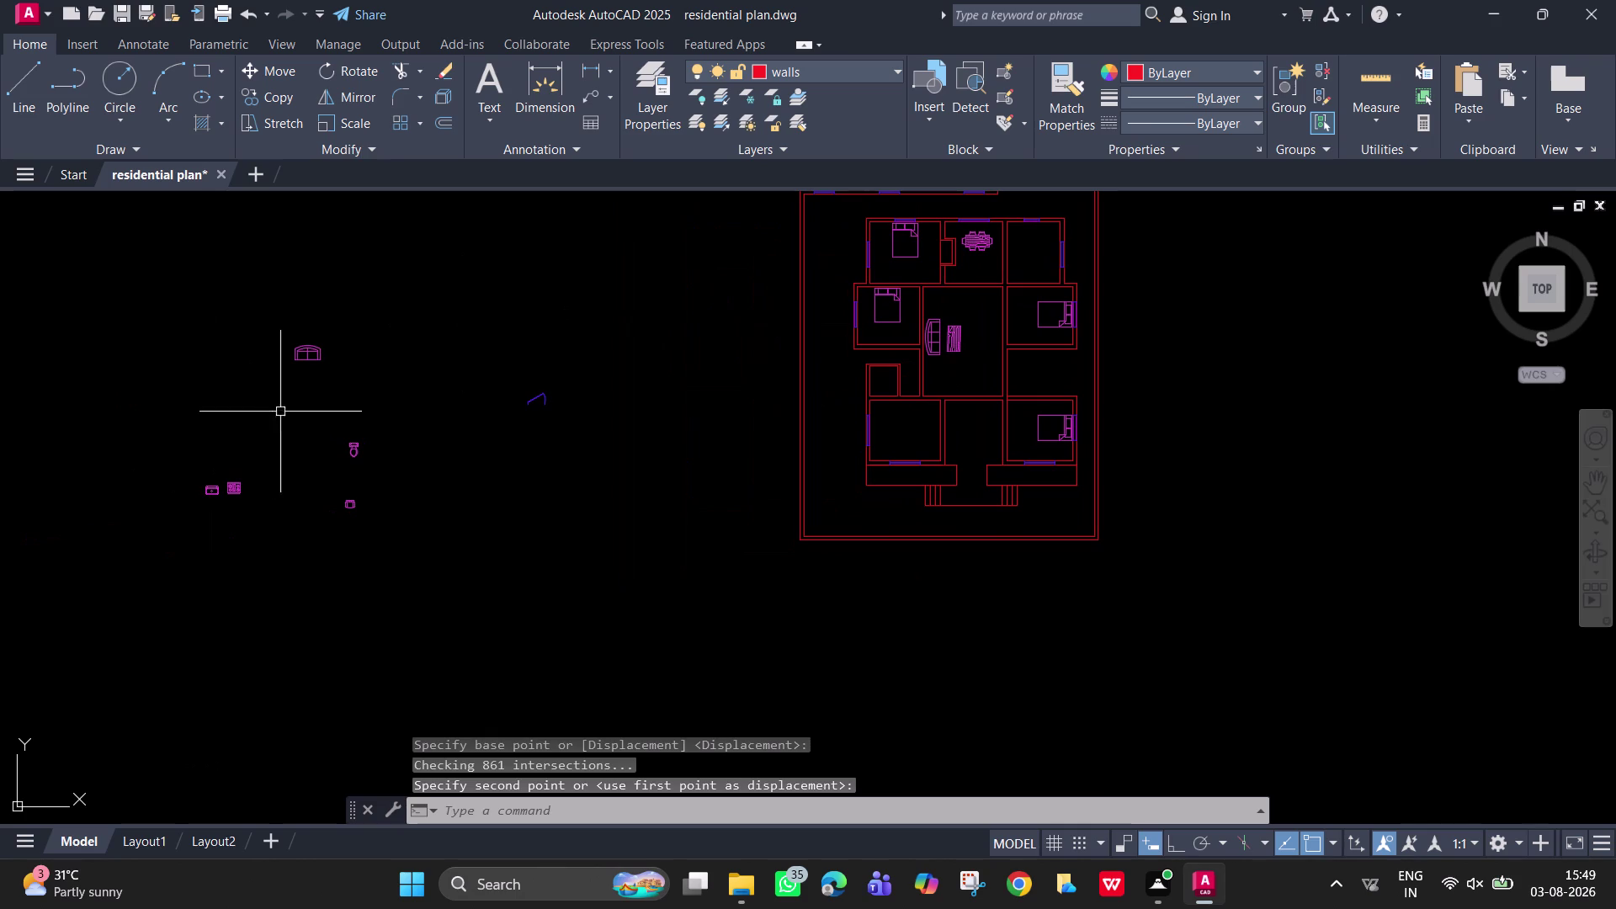
Move the armchair block into the living room above the center table.
click(363, 368)
click(240, 320)
text(m)
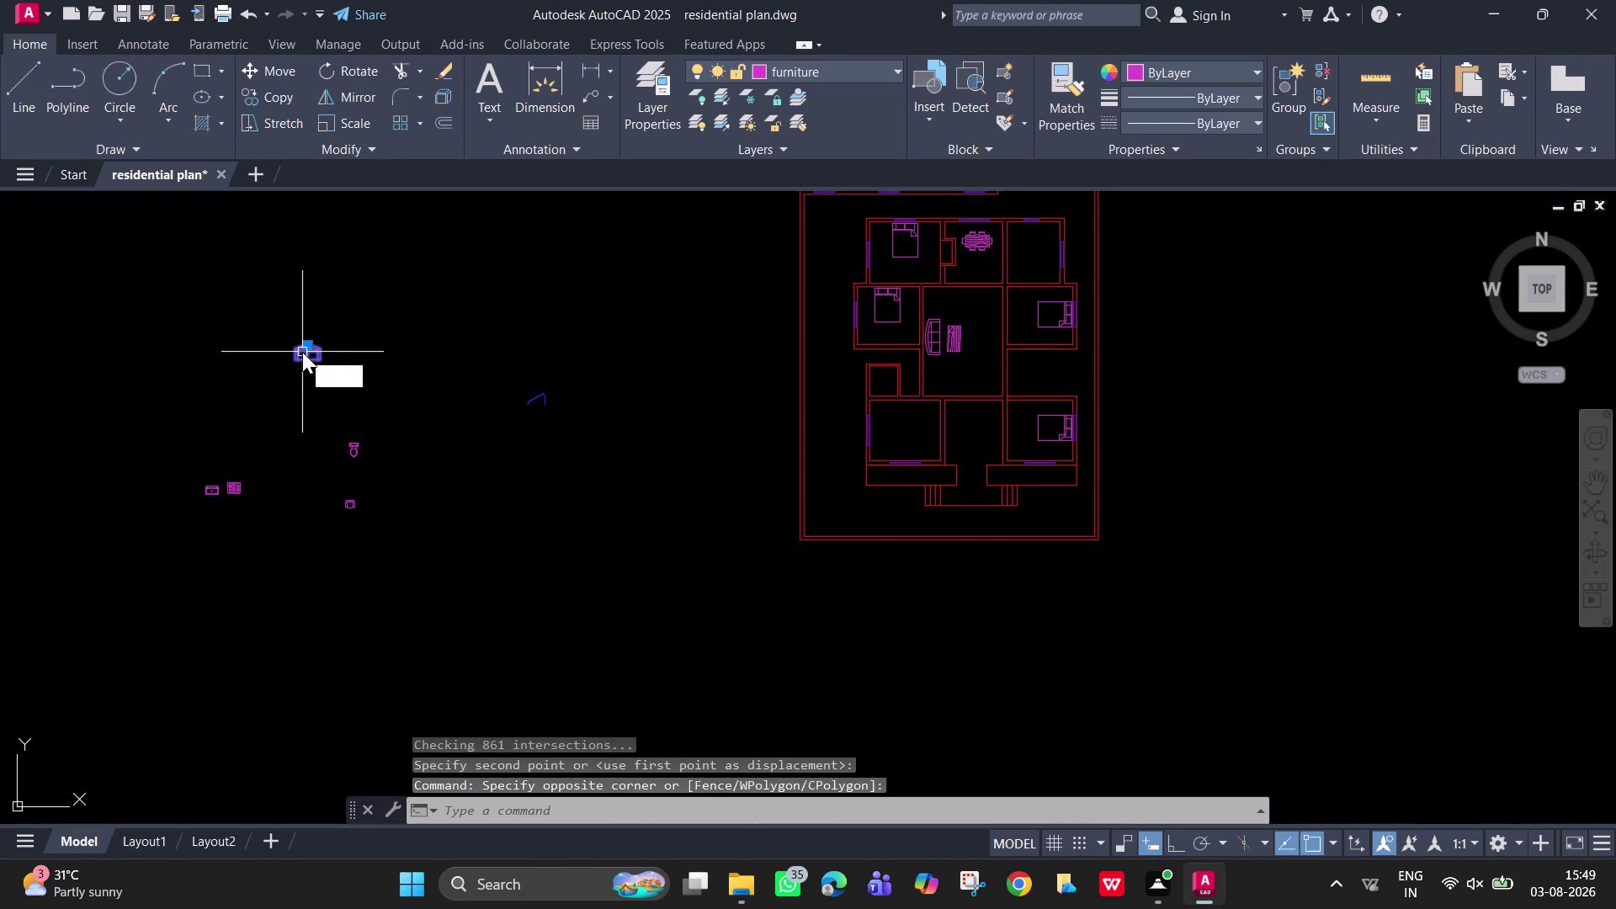
key(space)
drag(303, 352, 951, 317)
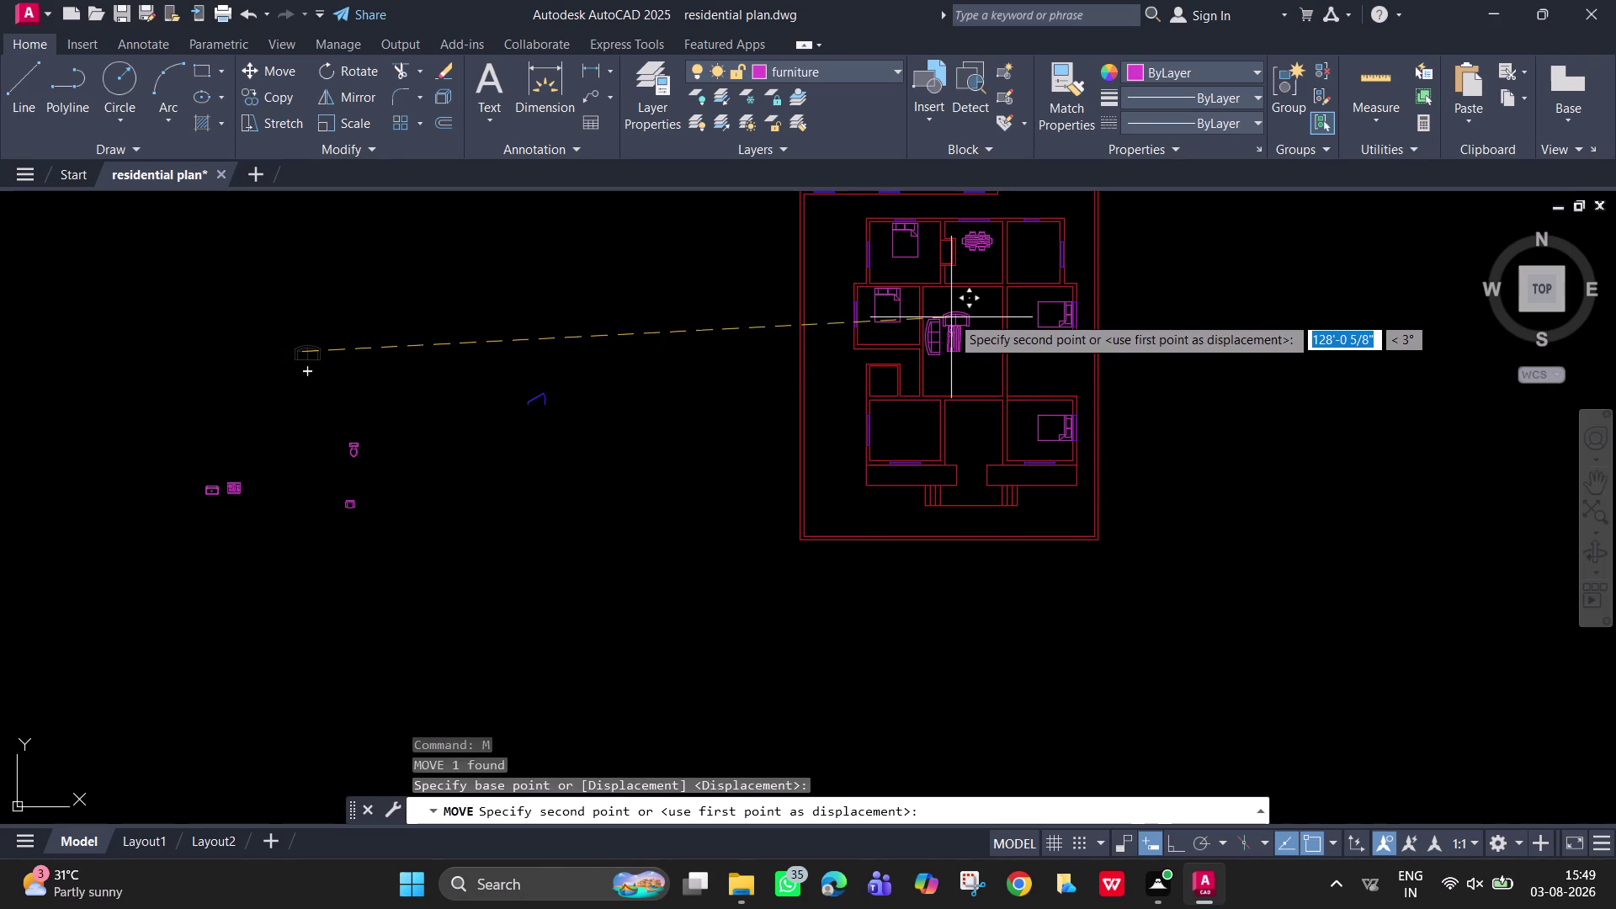
drag(951, 318, 947, 302)
scroll(up, 3)
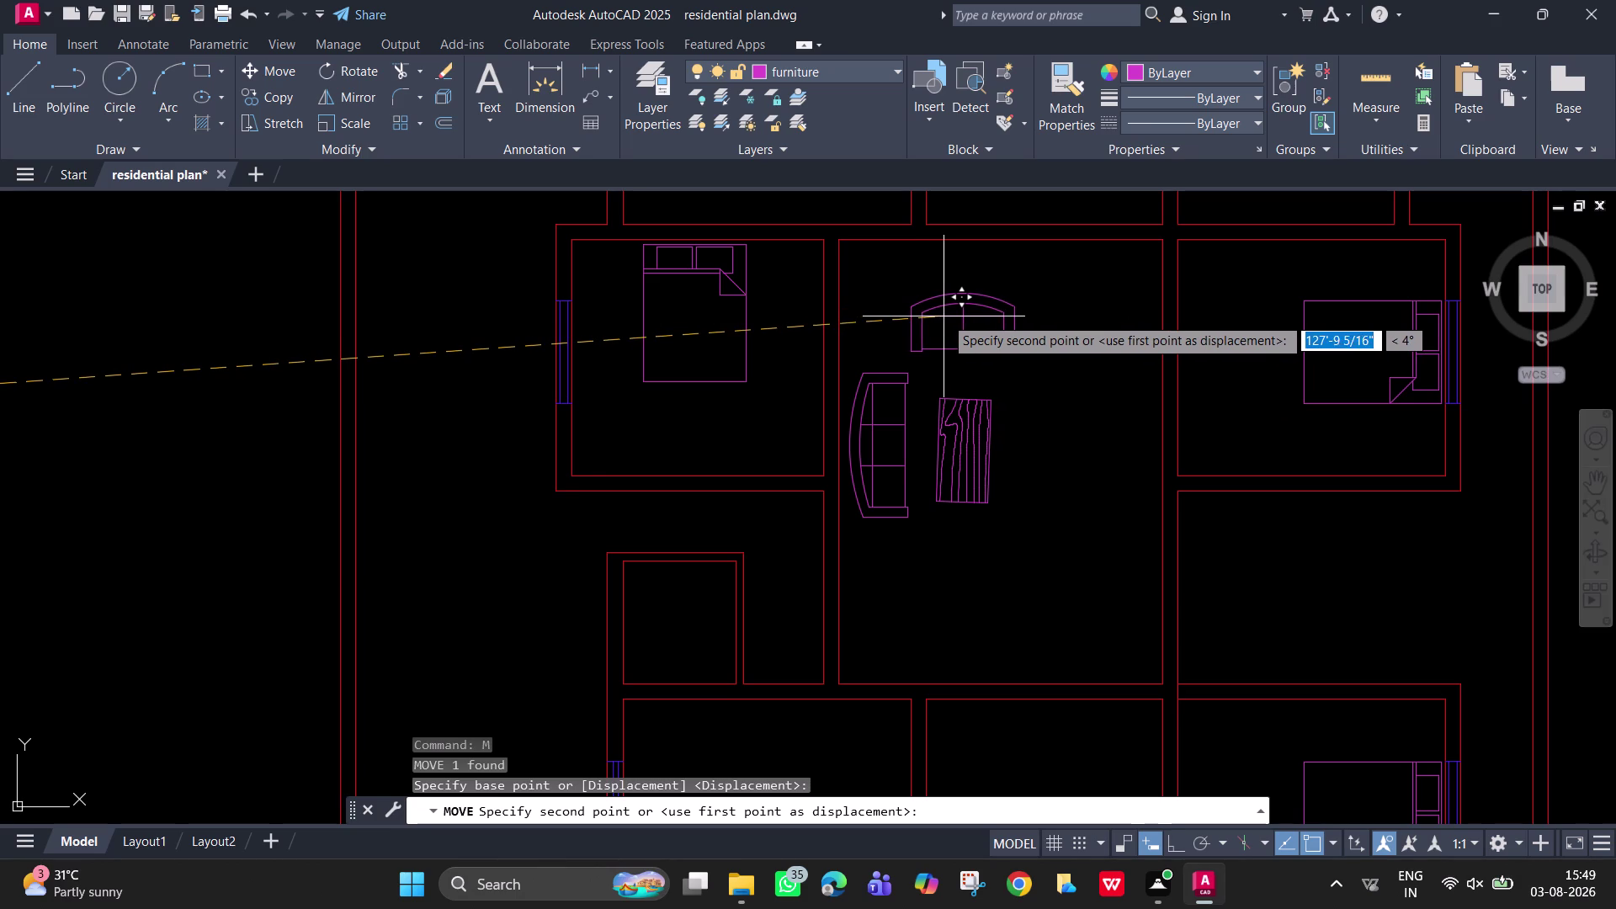
click(952, 318)
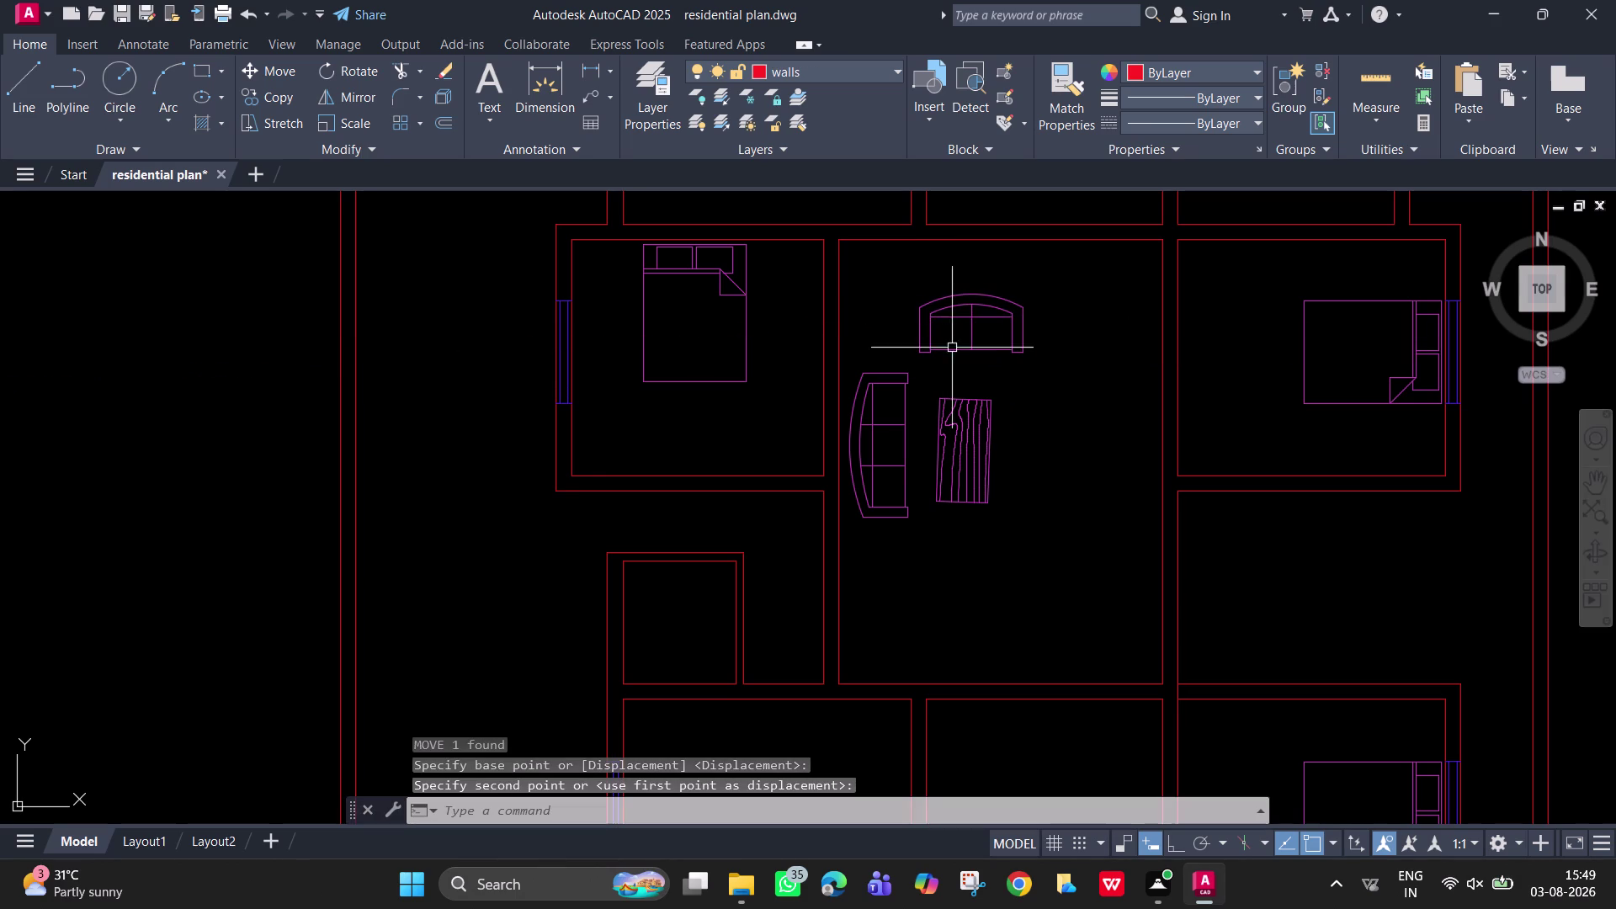
Select the placed armchair and start the MI mirror command.
click(1022, 342)
key(m)
text(i)
key(space)
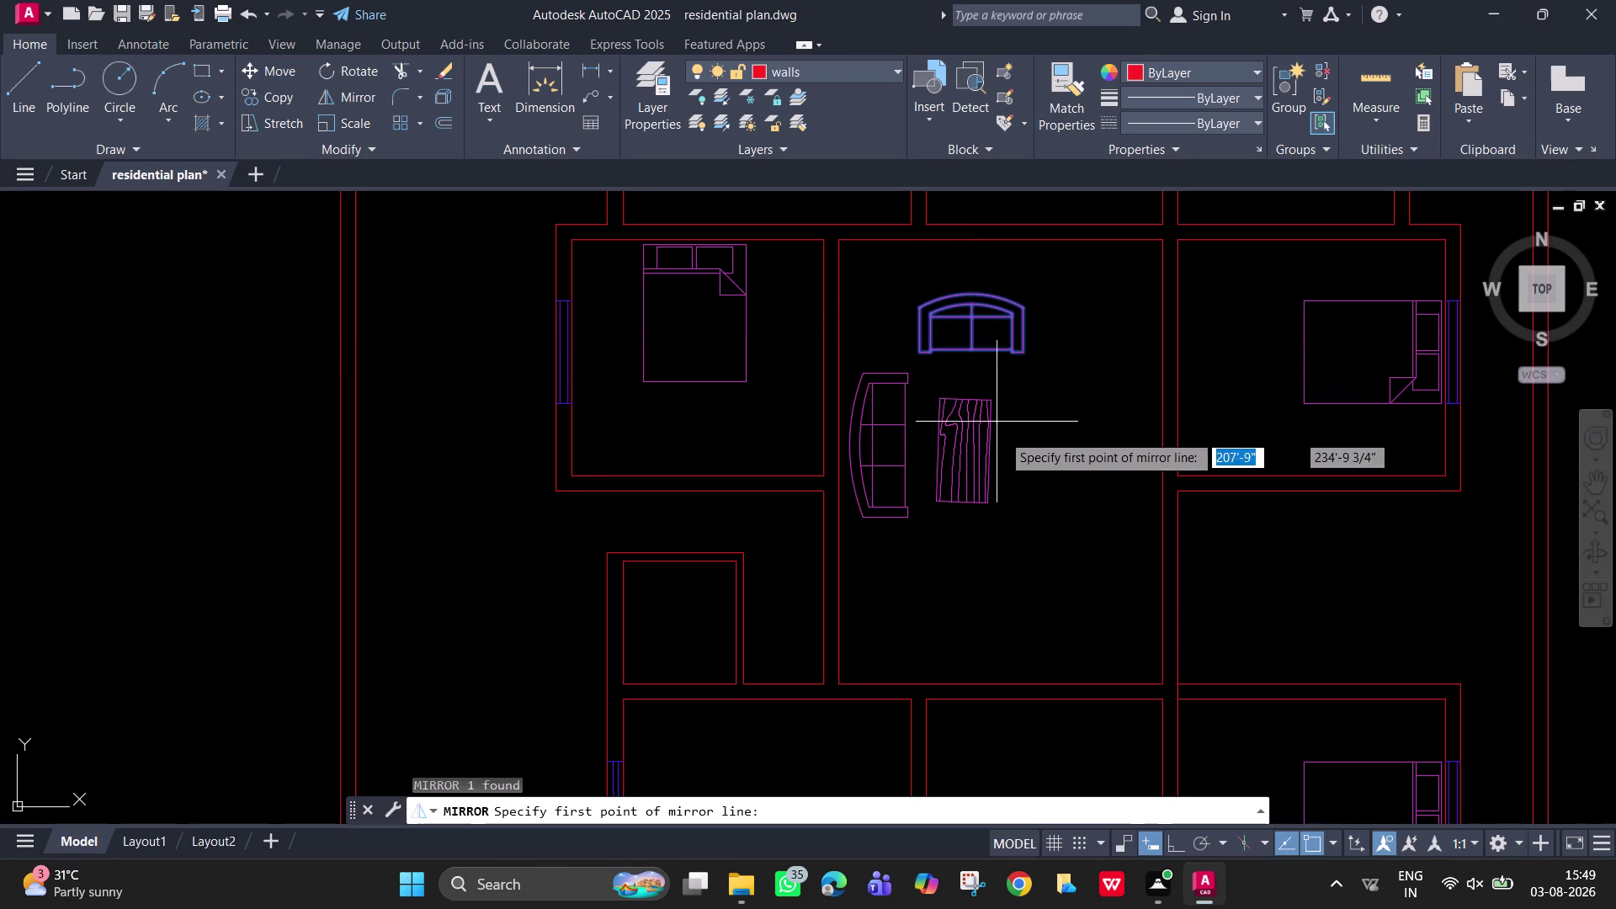
Mirror the armchair across a horizontal line through the table's middle, then zoom out.
click(1044, 451)
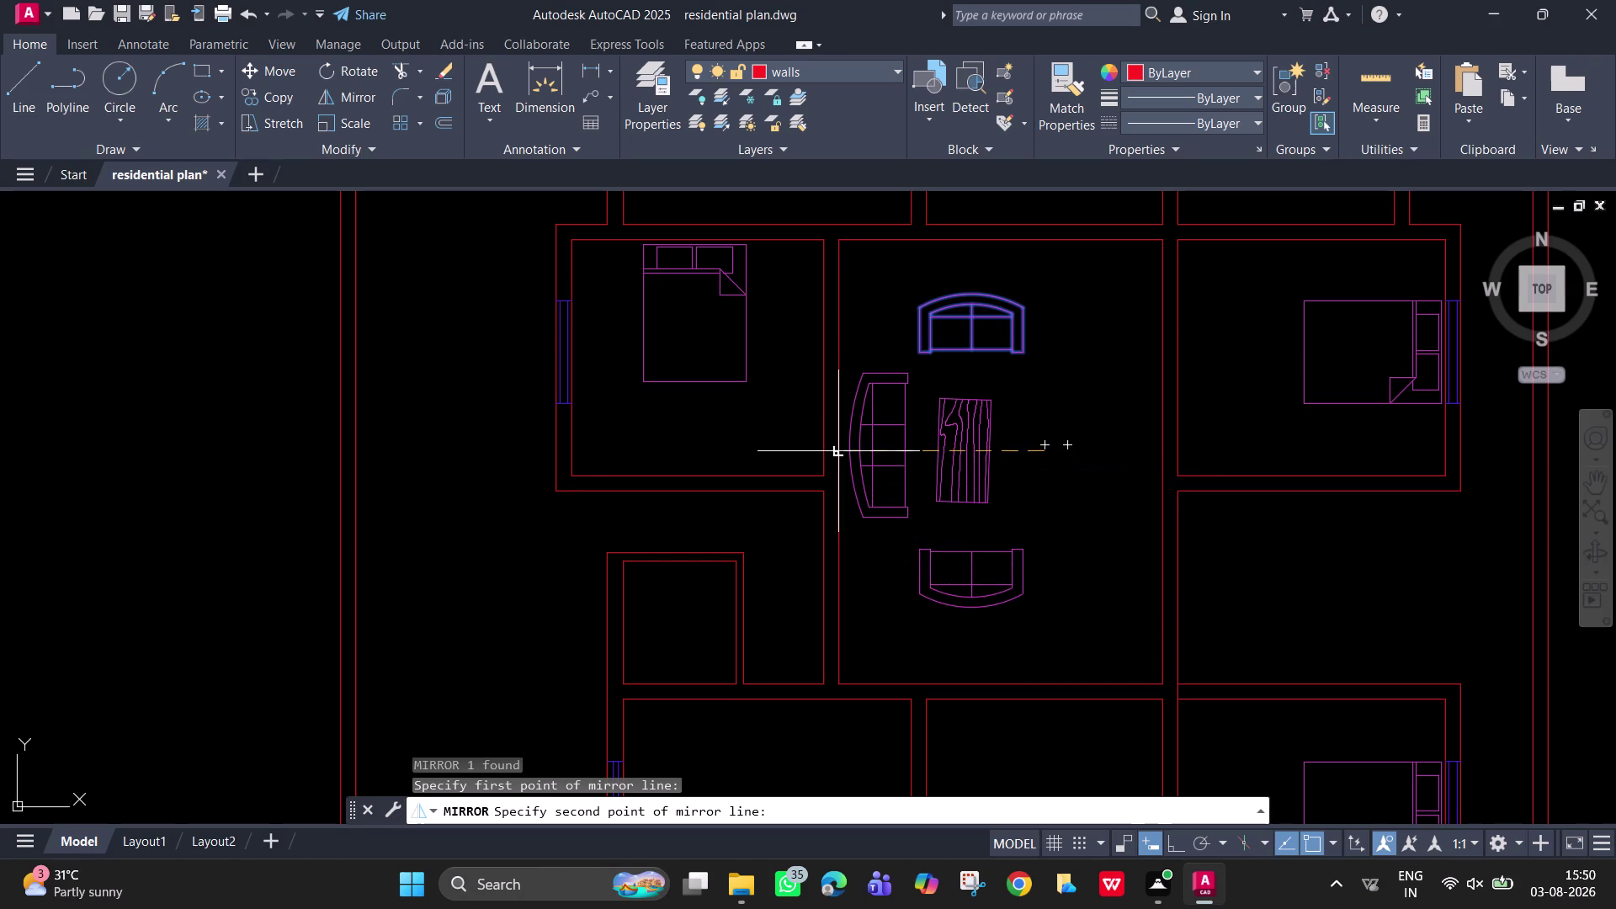
key(F8)
click(840, 447)
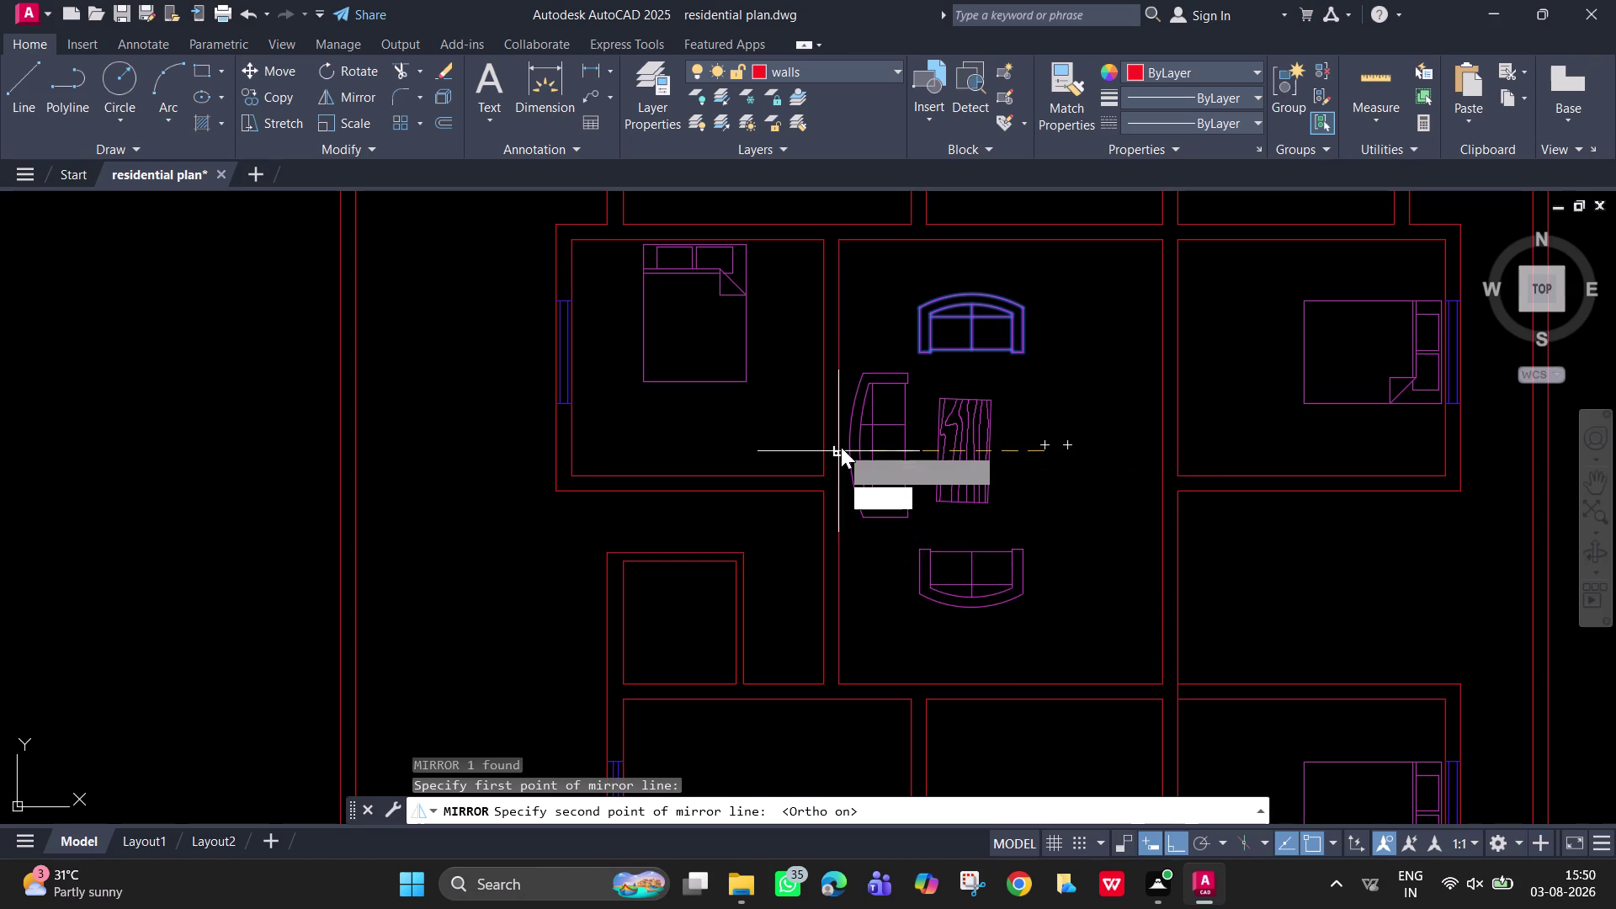
click(882, 521)
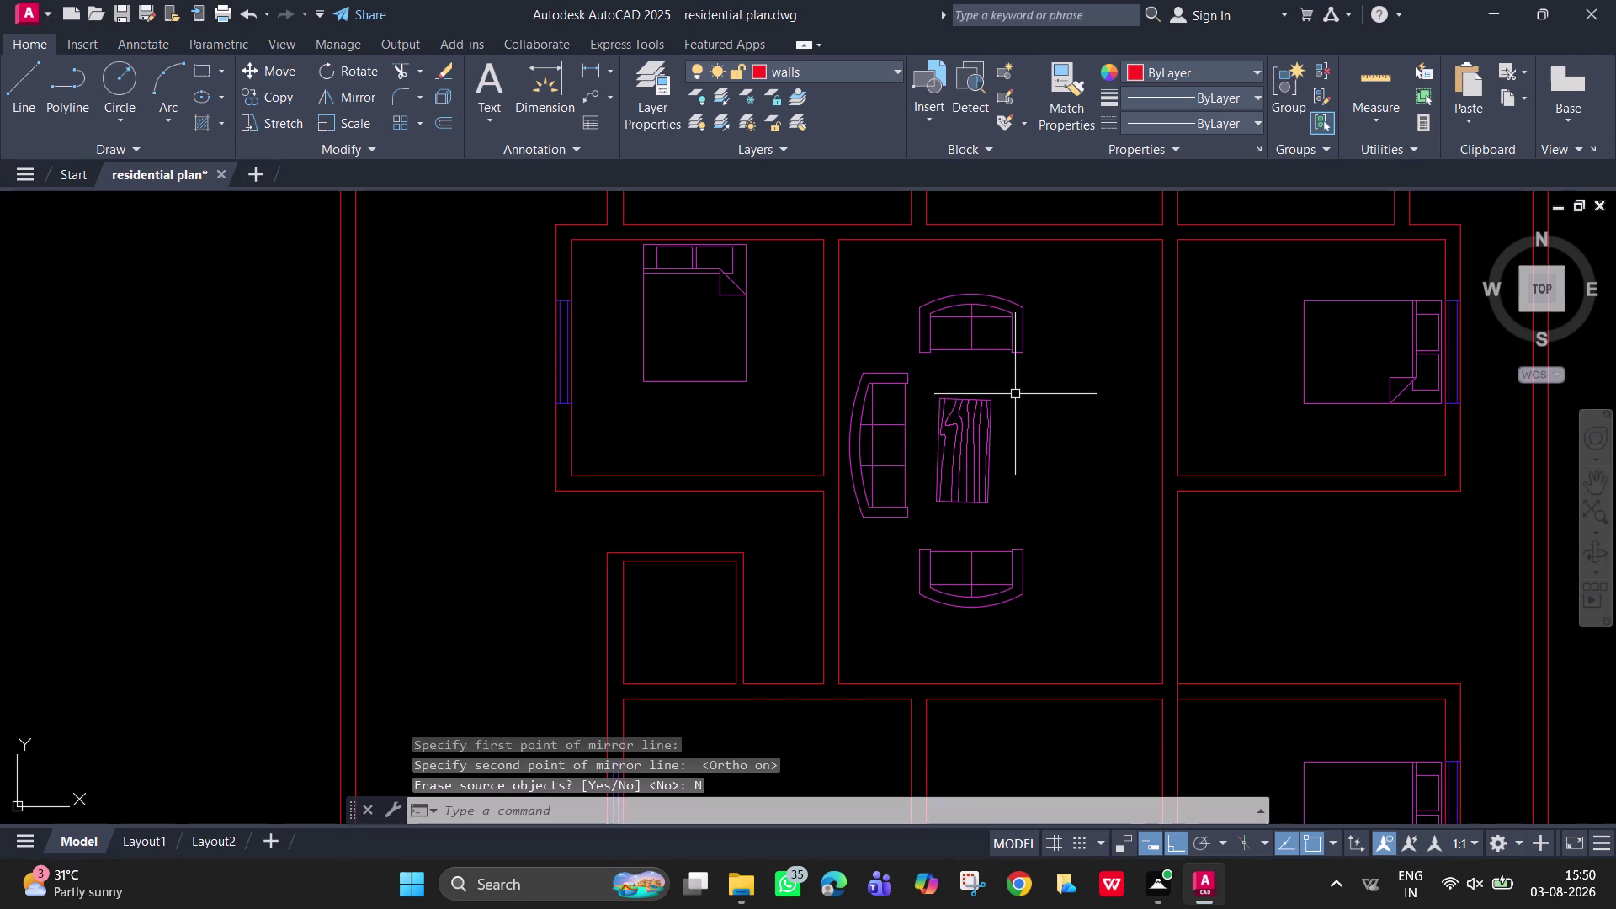
scroll(down, 3)
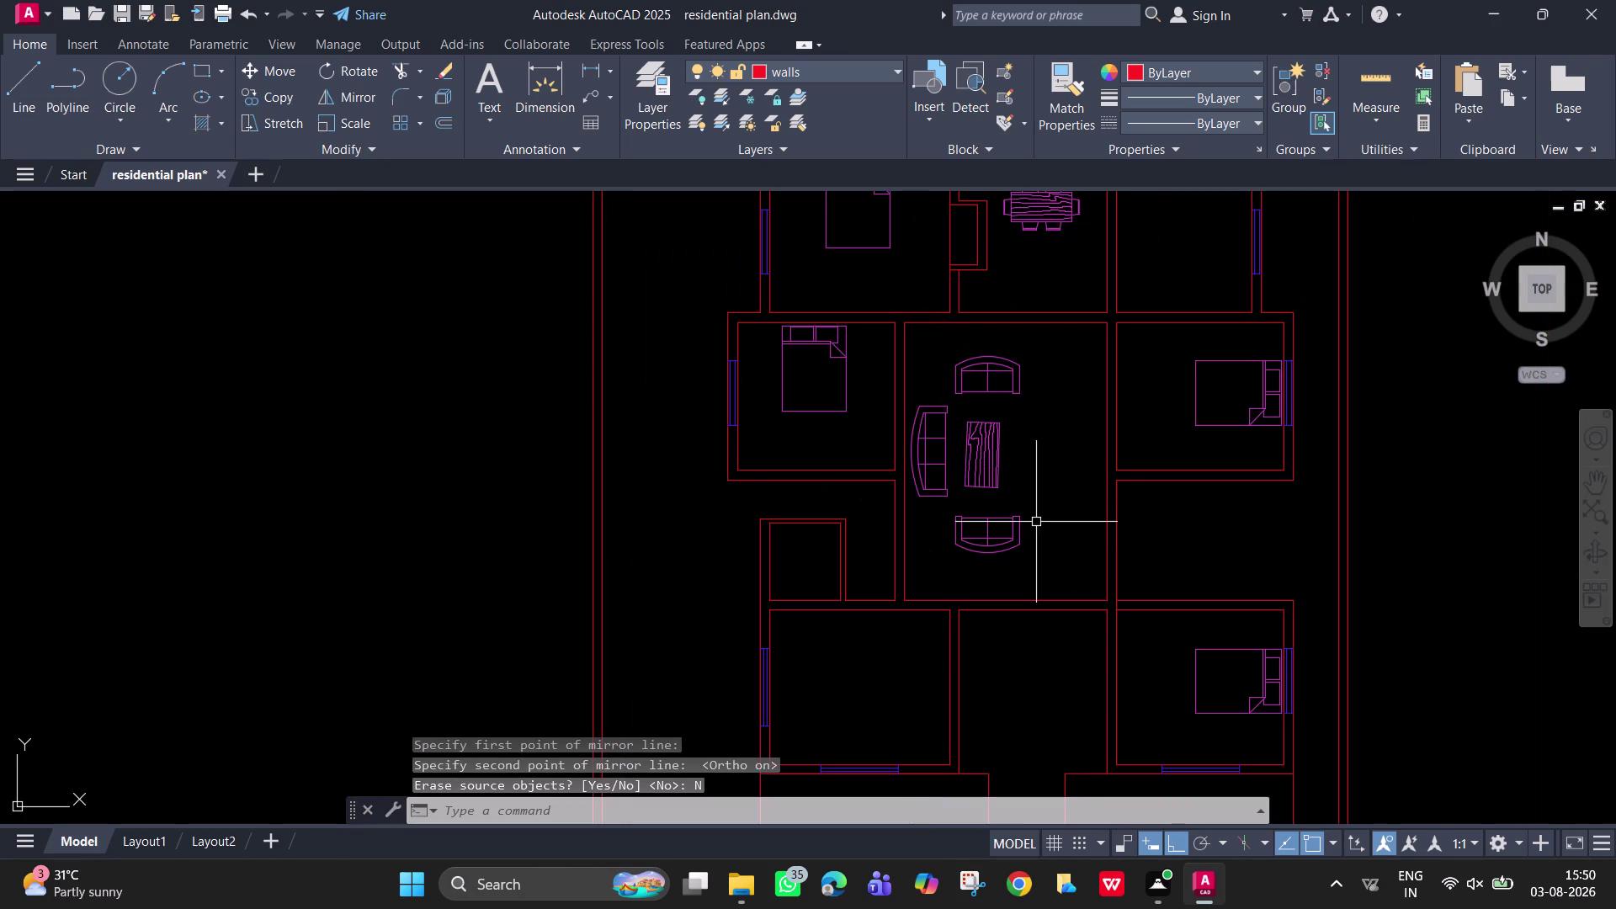
scroll(up, 3)
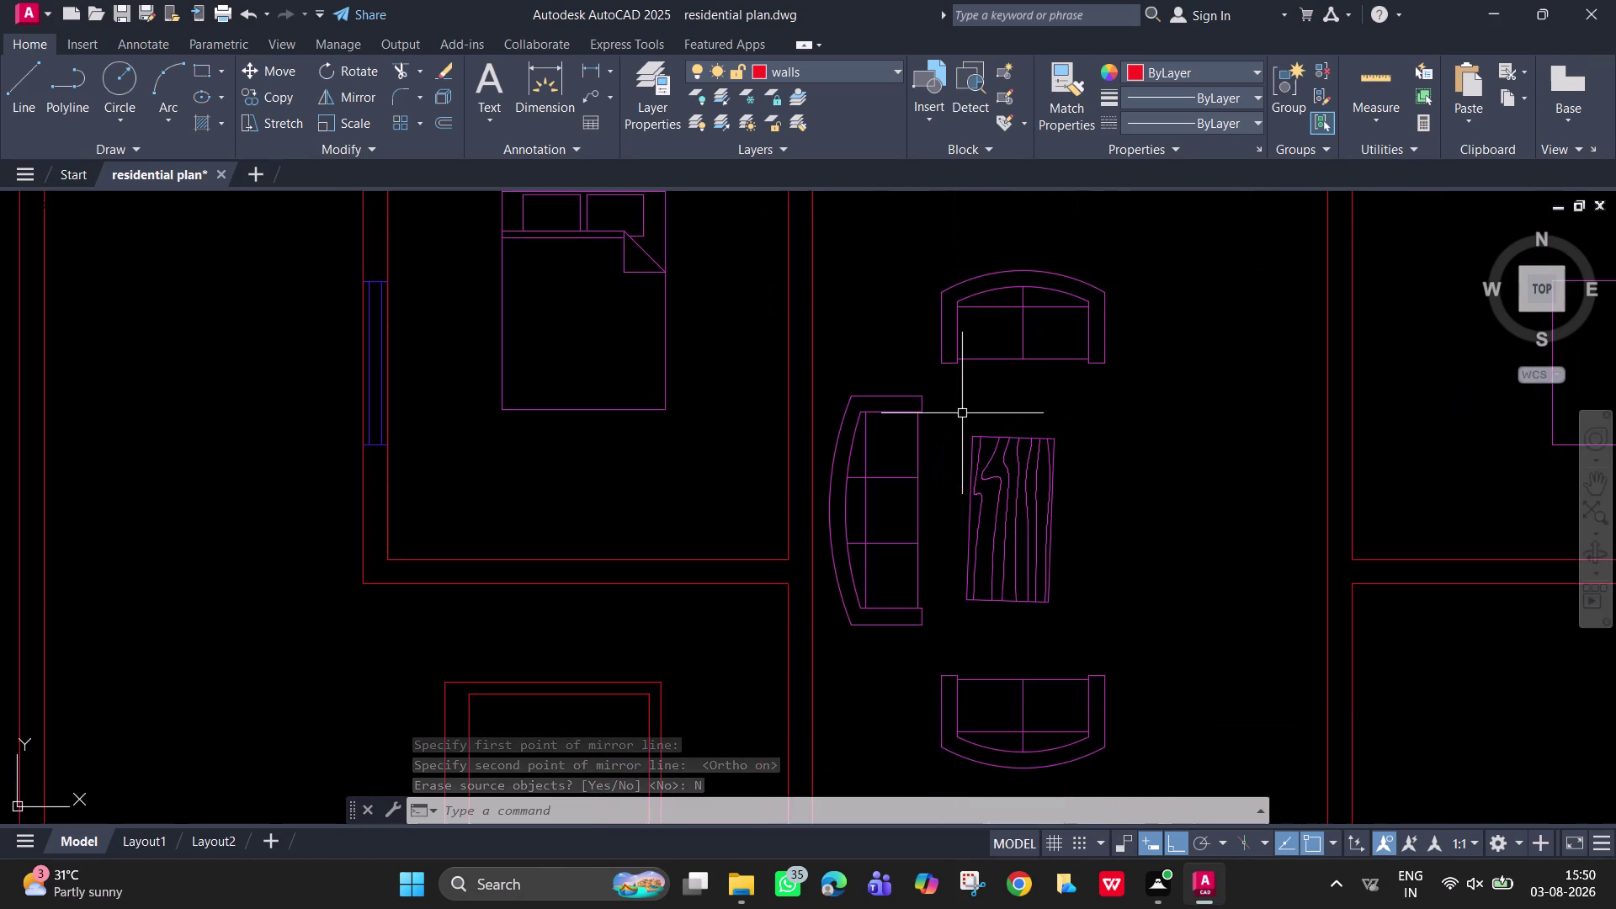
middle_drag(962, 413, 944, 493)
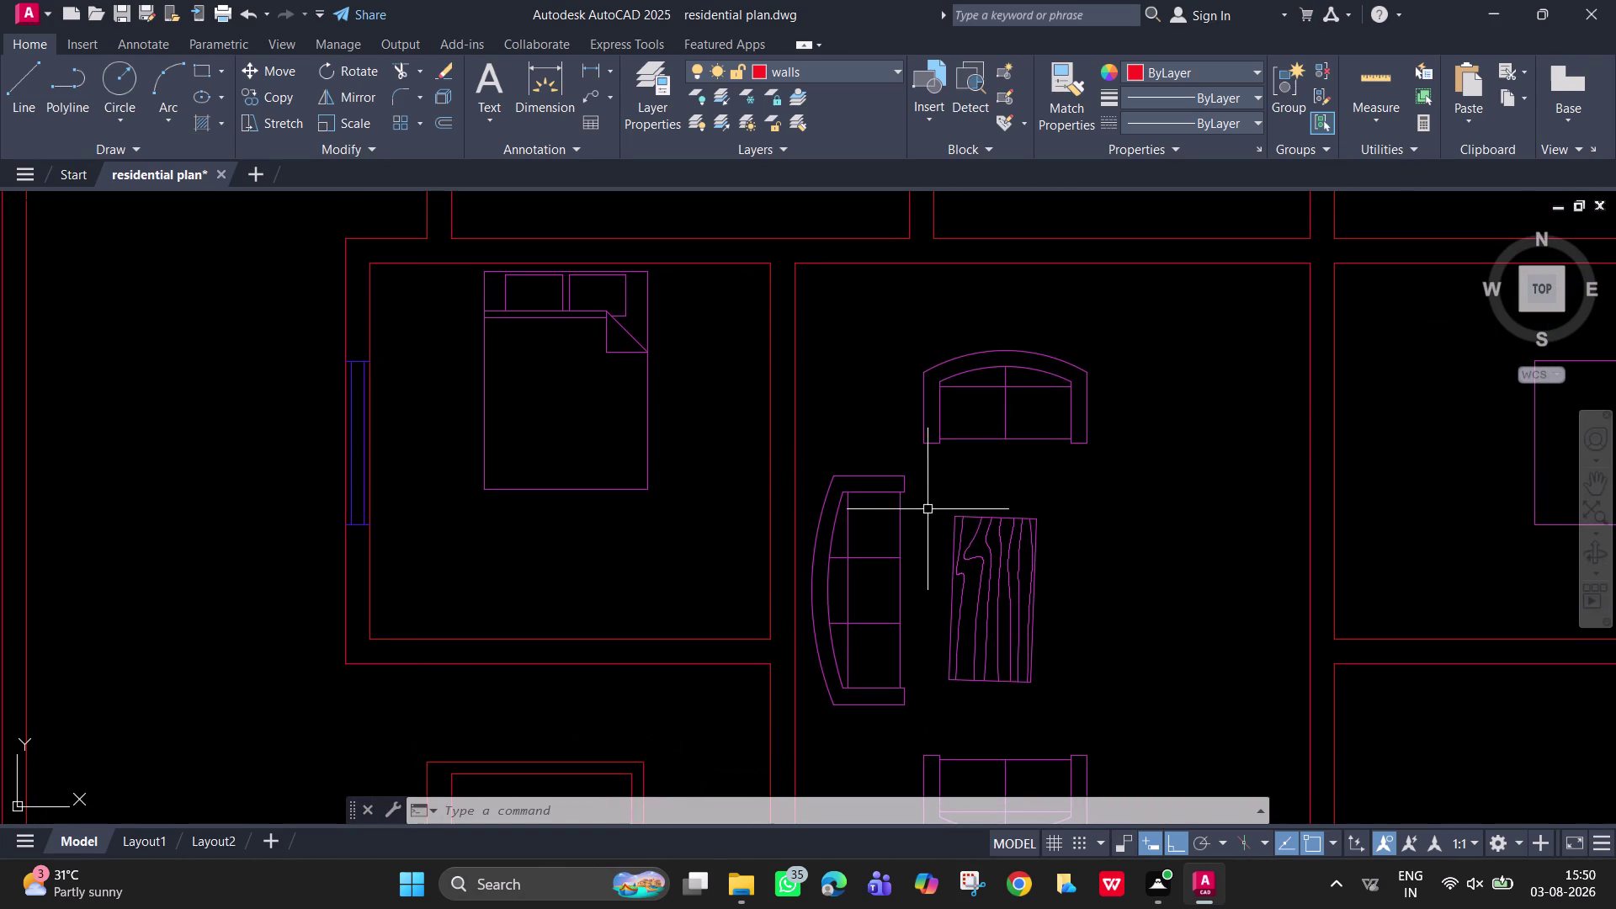
scroll(down, 3)
scroll(down, 3)
middle_drag(961, 607, 933, 540)
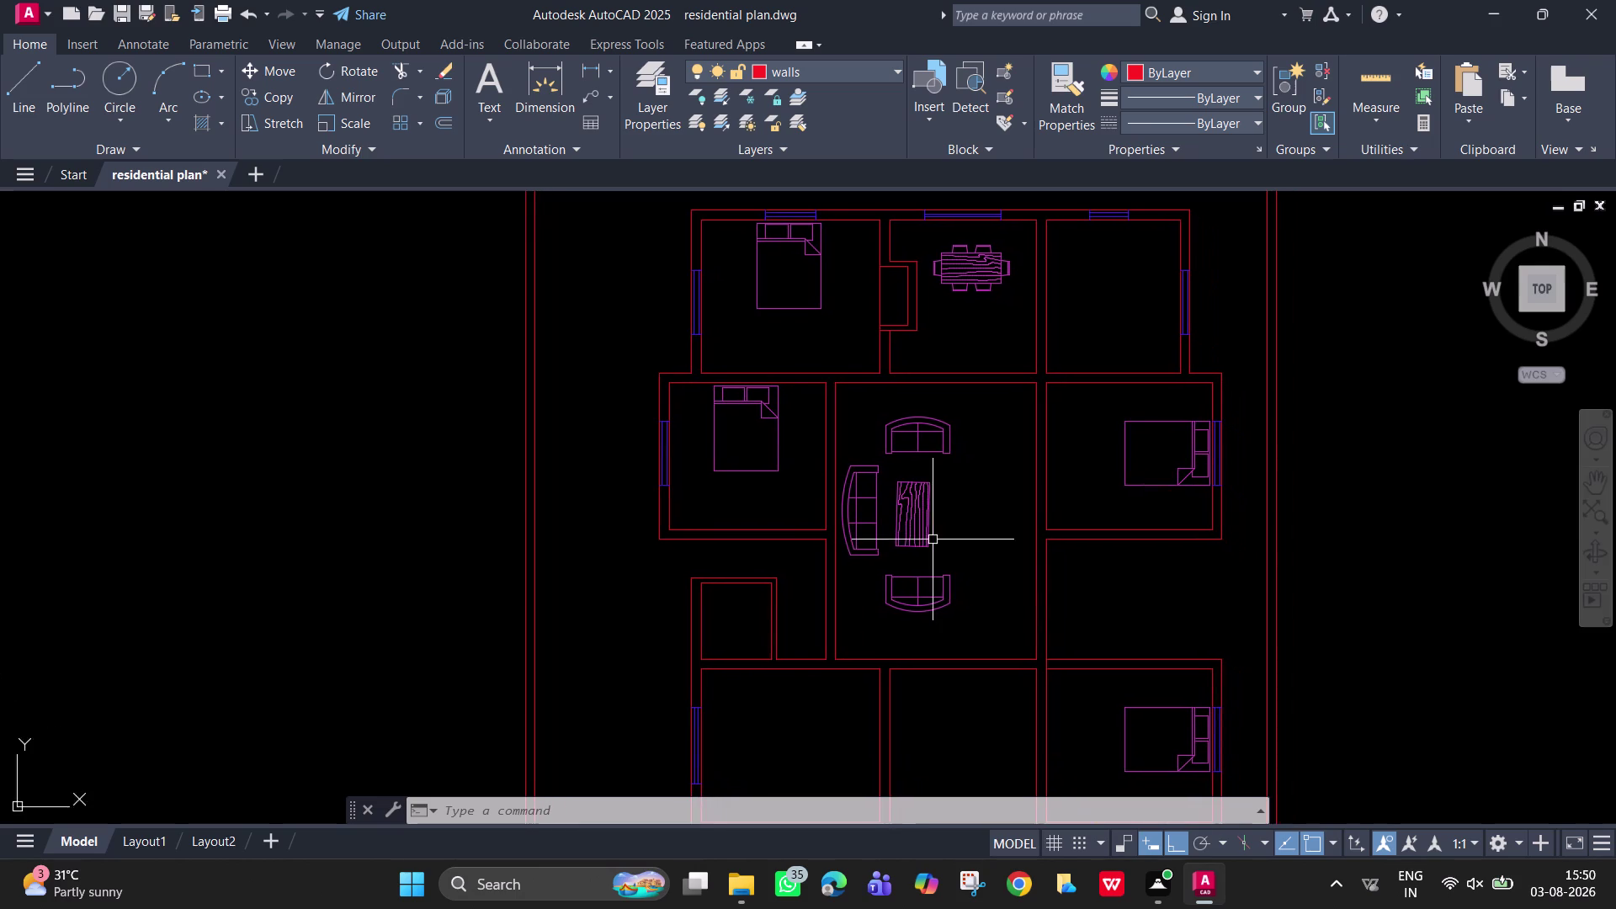
scroll(down, 3)
scroll(down, 3)
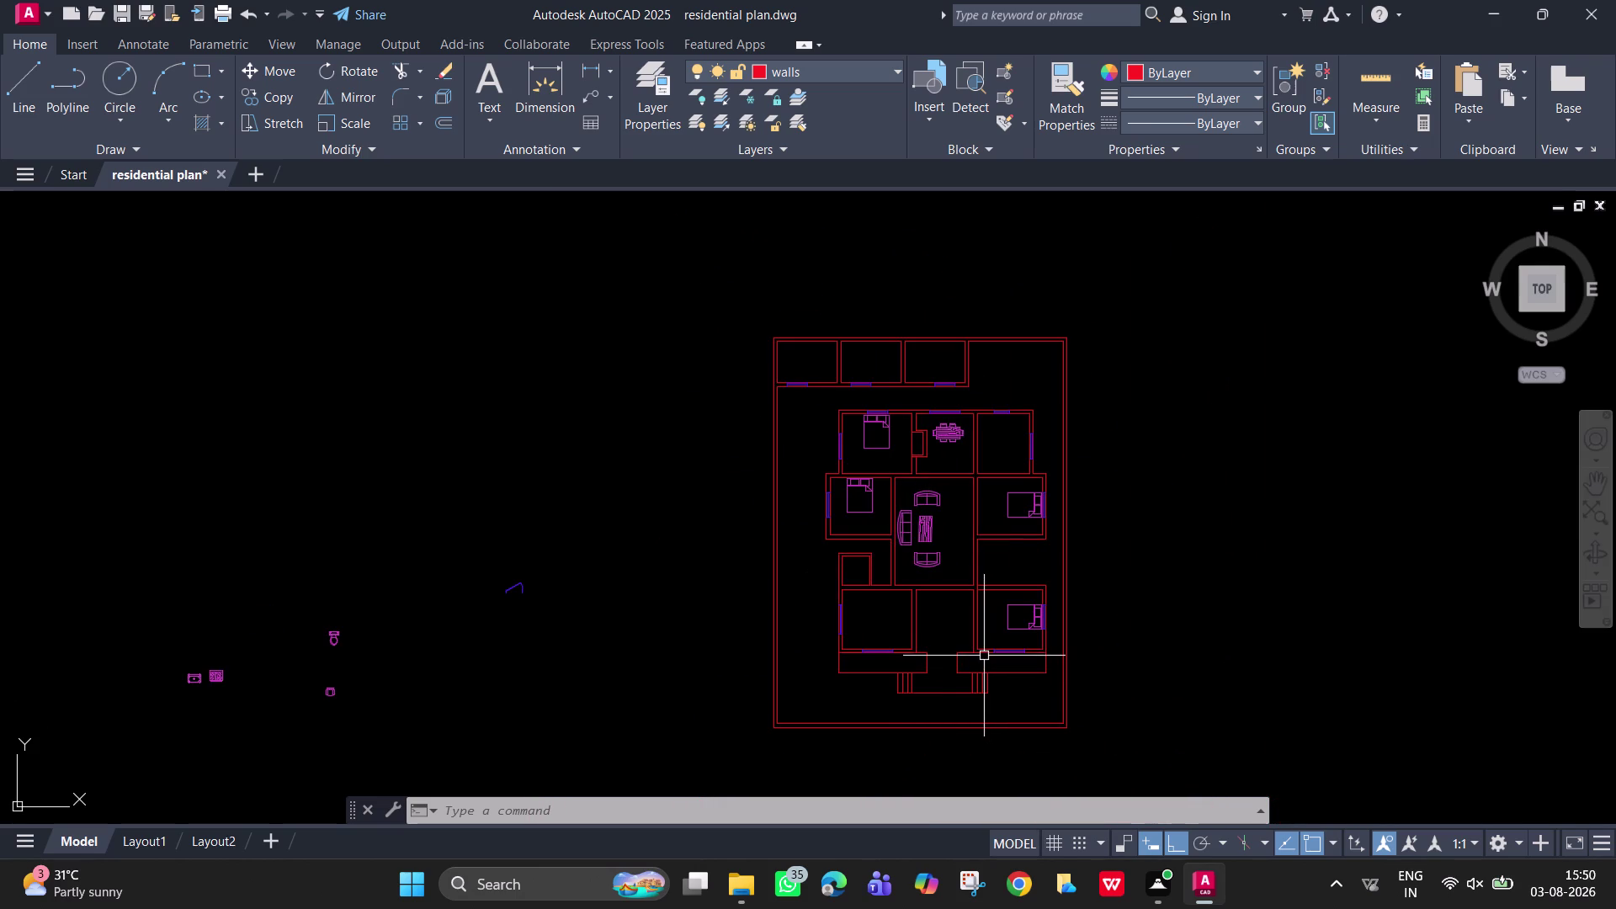